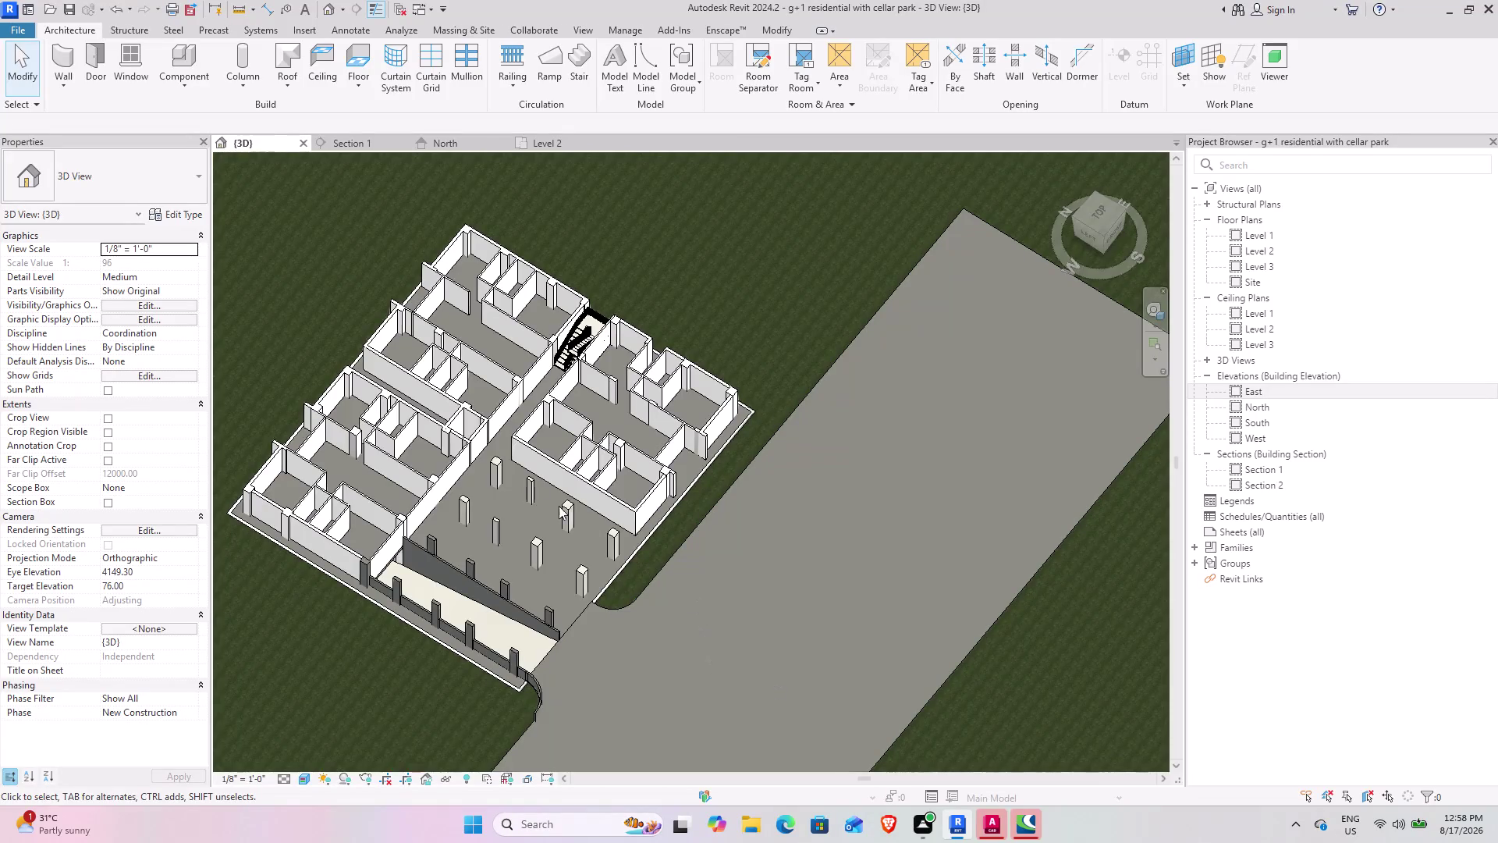
Recenter the building and zoom in and out across the ground-floor rooms and columns.
middle_drag(480, 487, 736, 519)
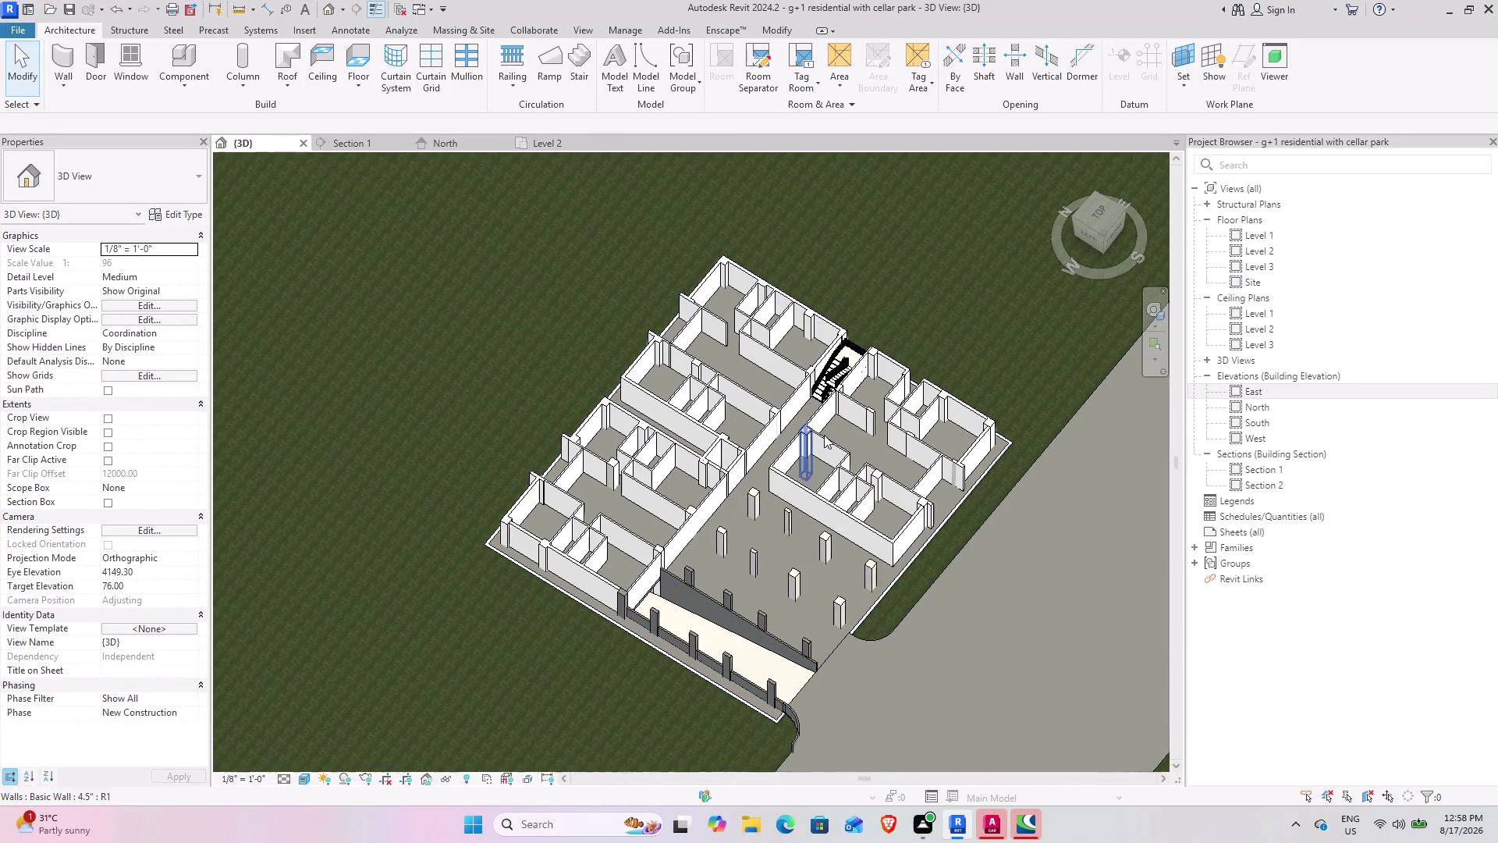
scroll(up, 3)
scroll(up, 3)
scroll(up, 3)
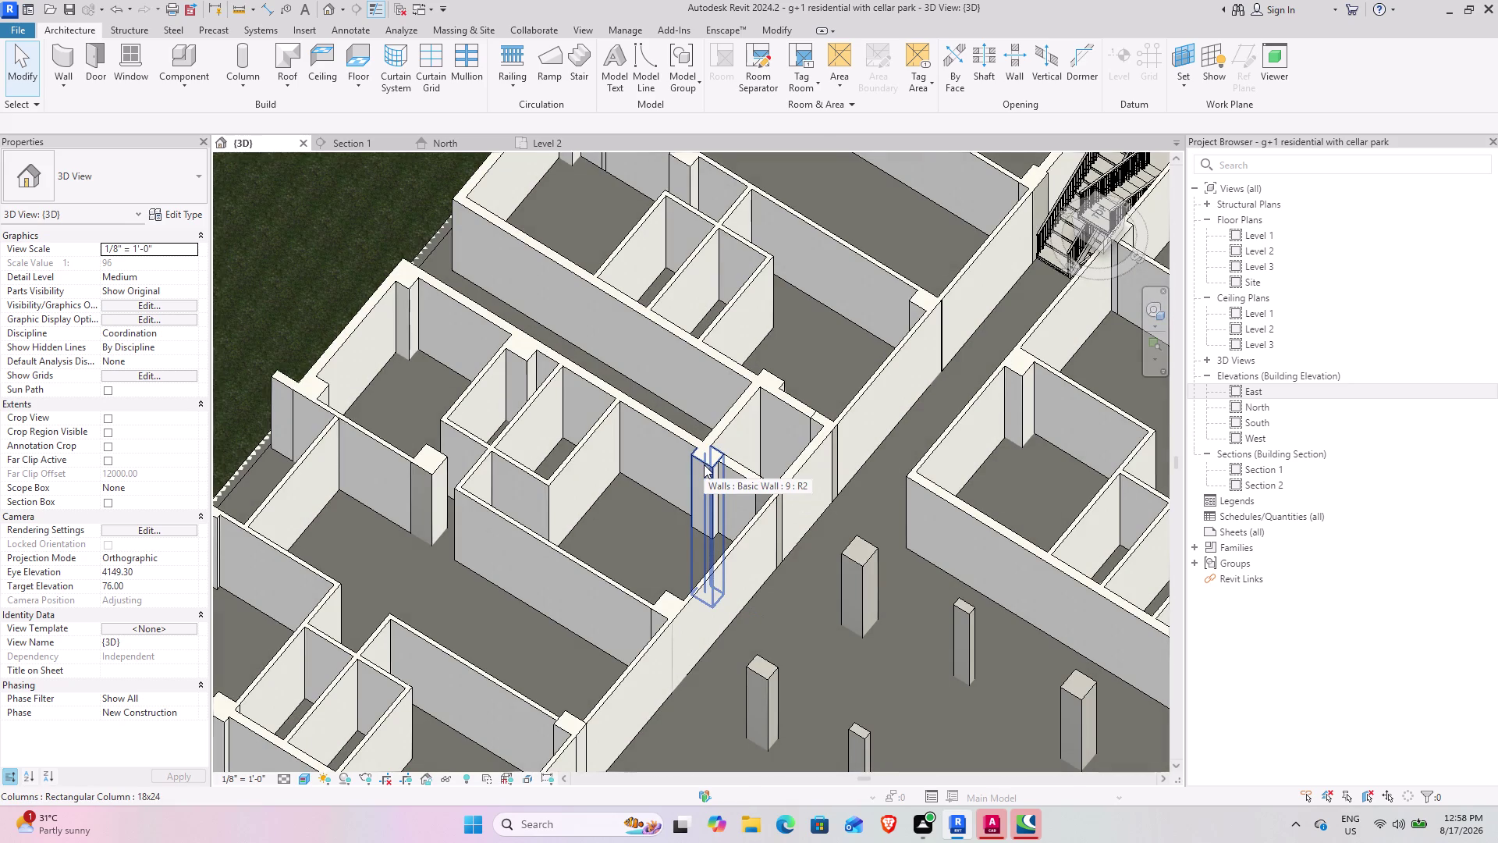
scroll(down, 3)
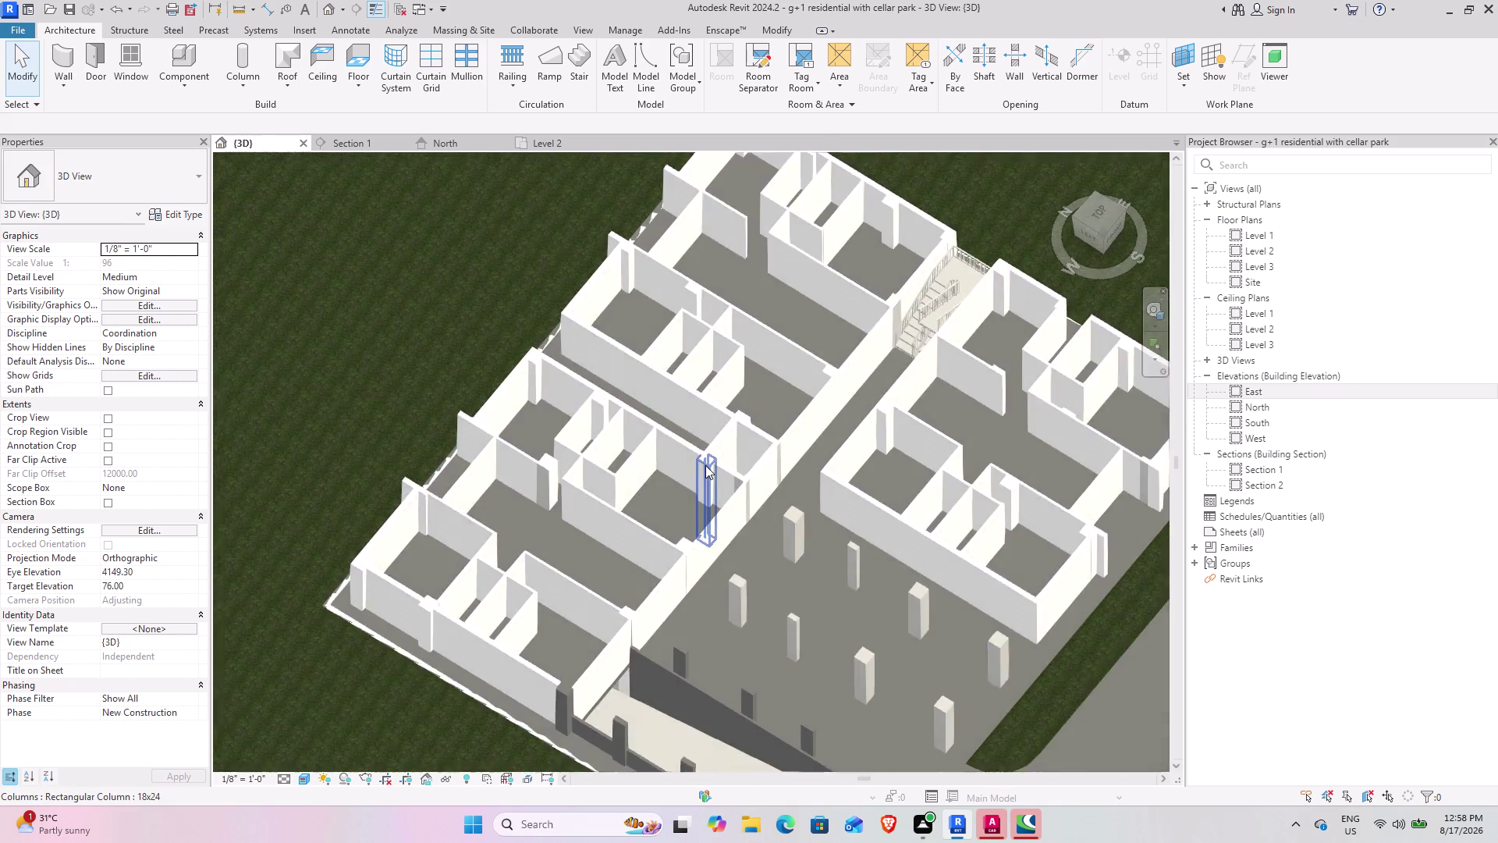
scroll(down, 3)
middle_drag(517, 433, 592, 452)
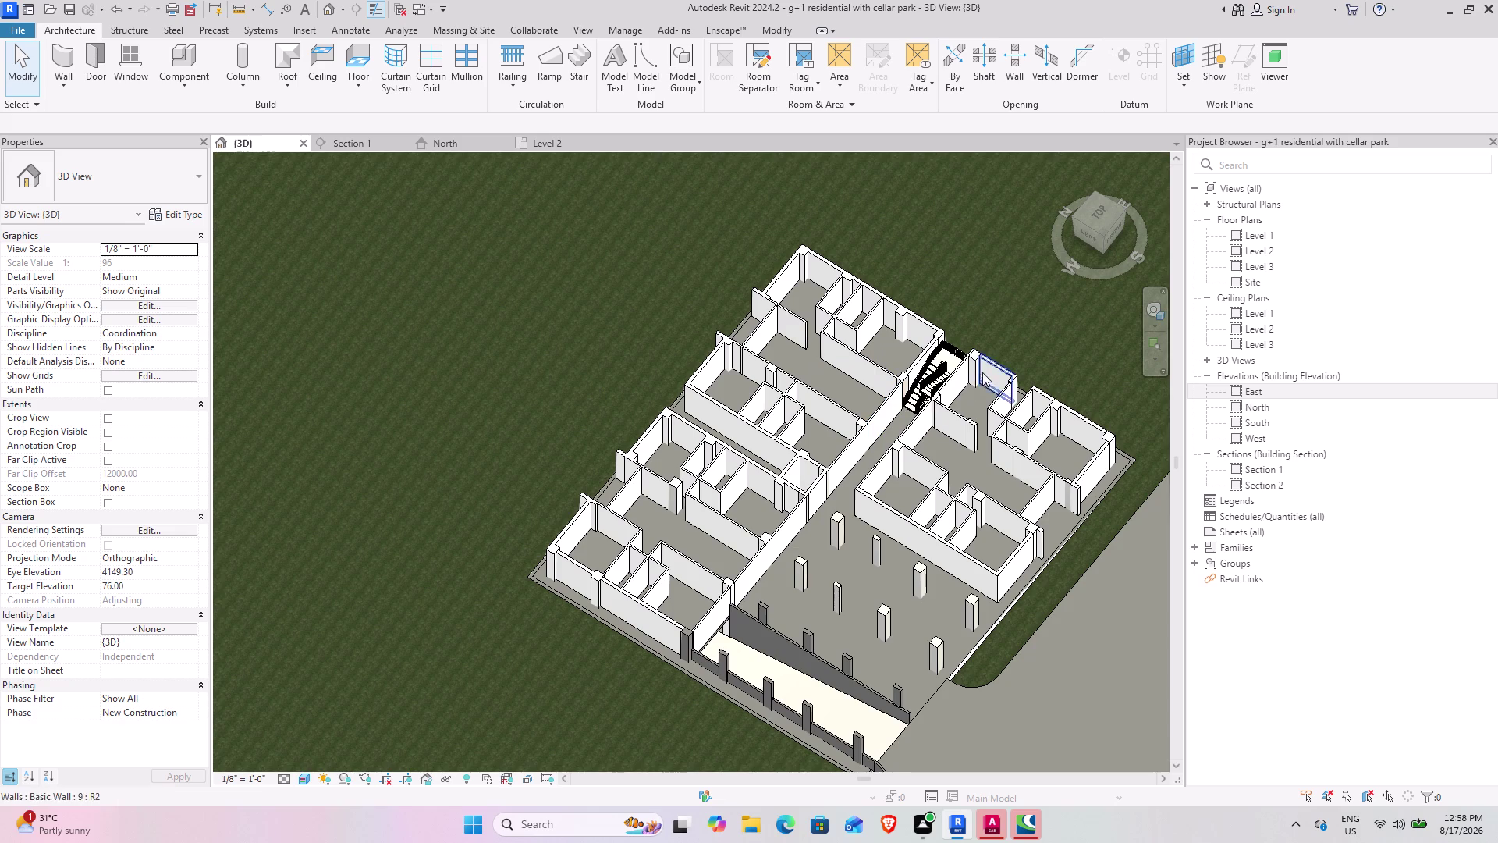
scroll(up, 3)
scroll(up, 3)
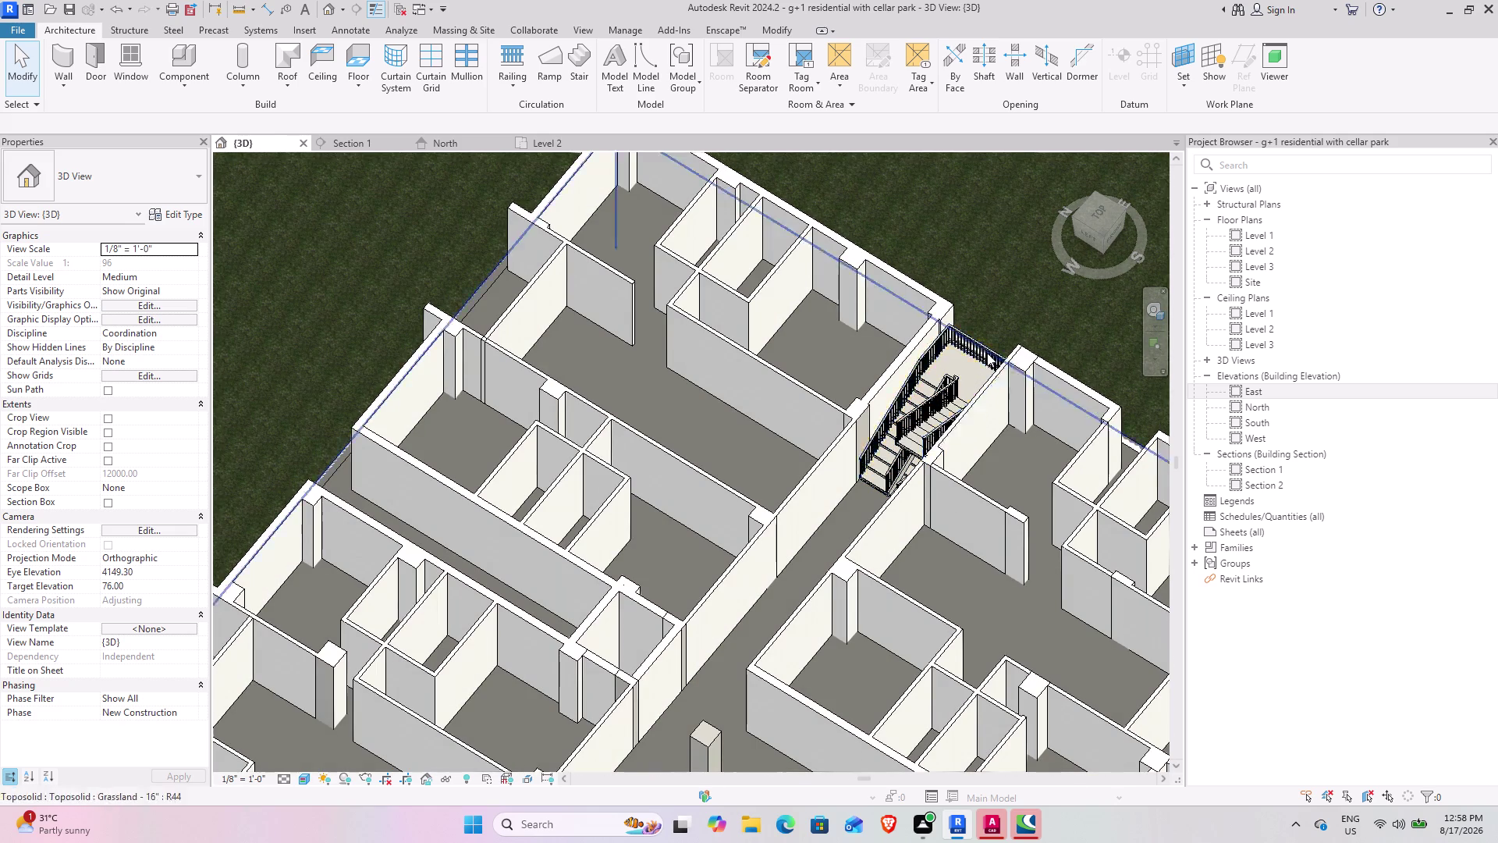
scroll(up, 3)
scroll(up, 3)
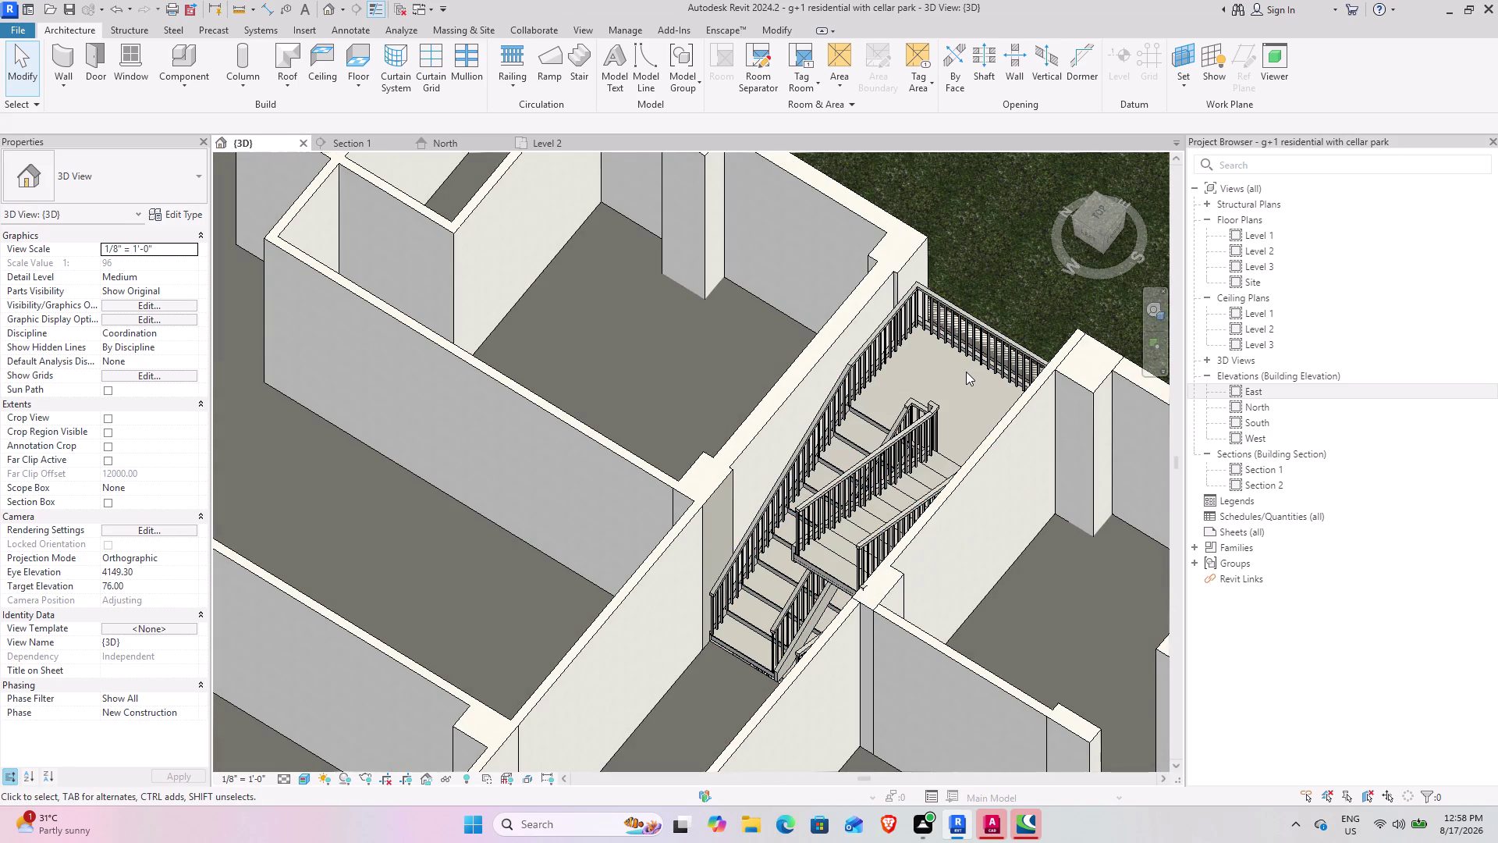
scroll(down, 3)
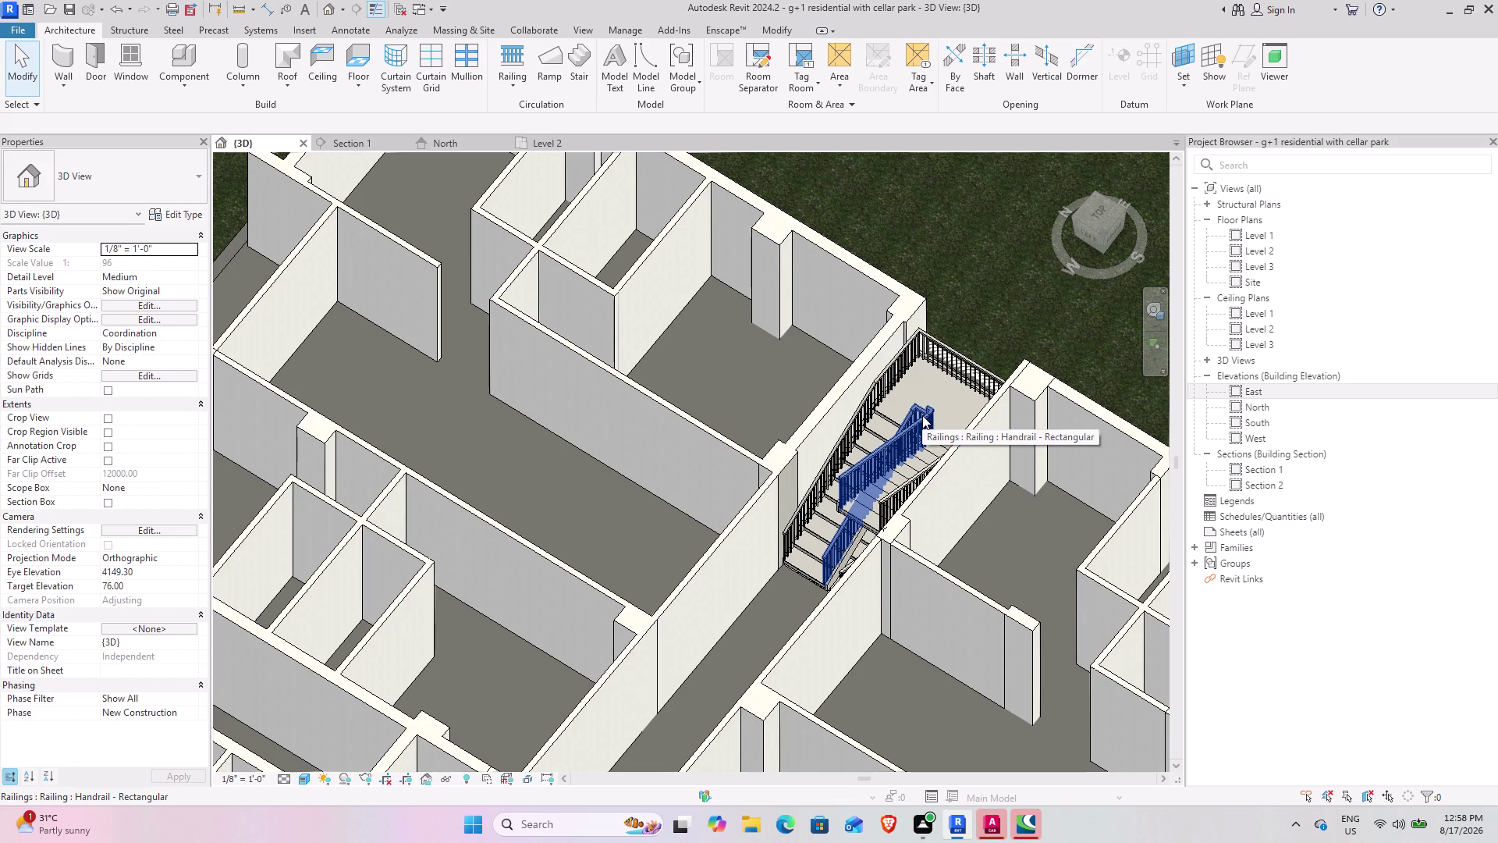
scroll(down, 3)
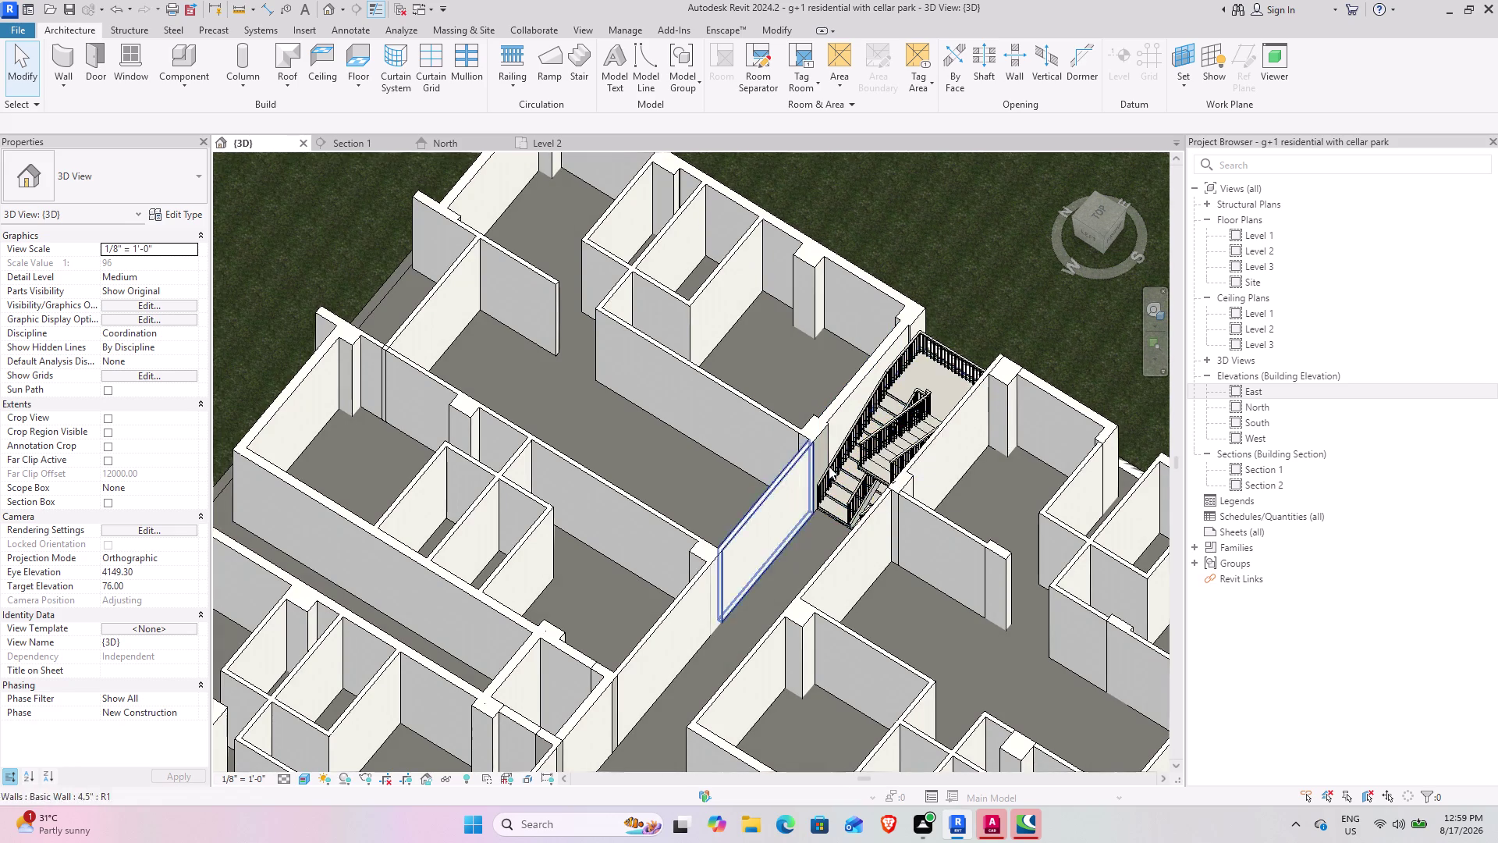
scroll(up, 3)
scroll(up, 3)
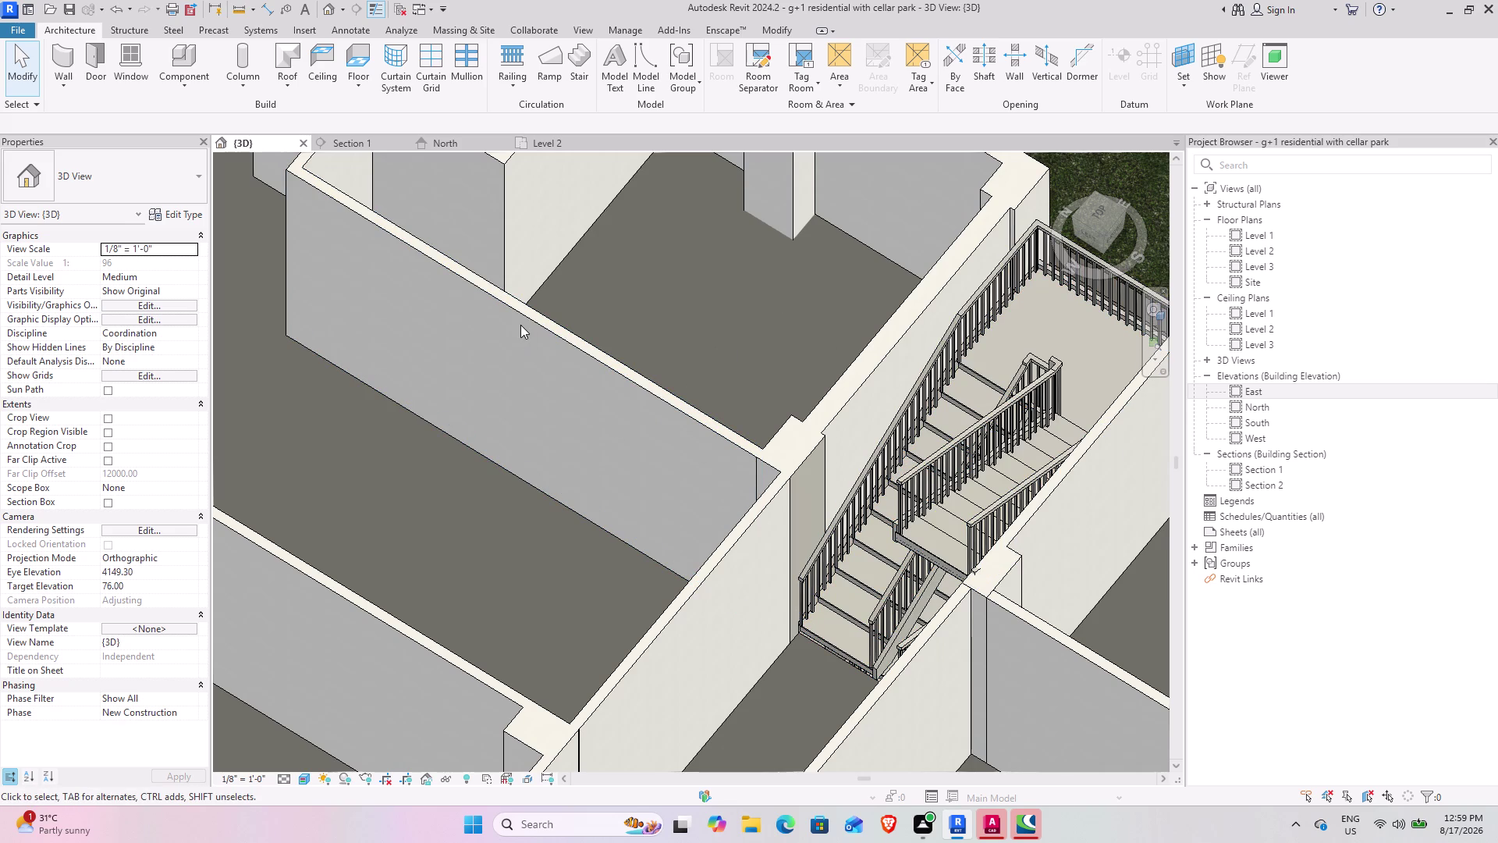
scroll(down, 3)
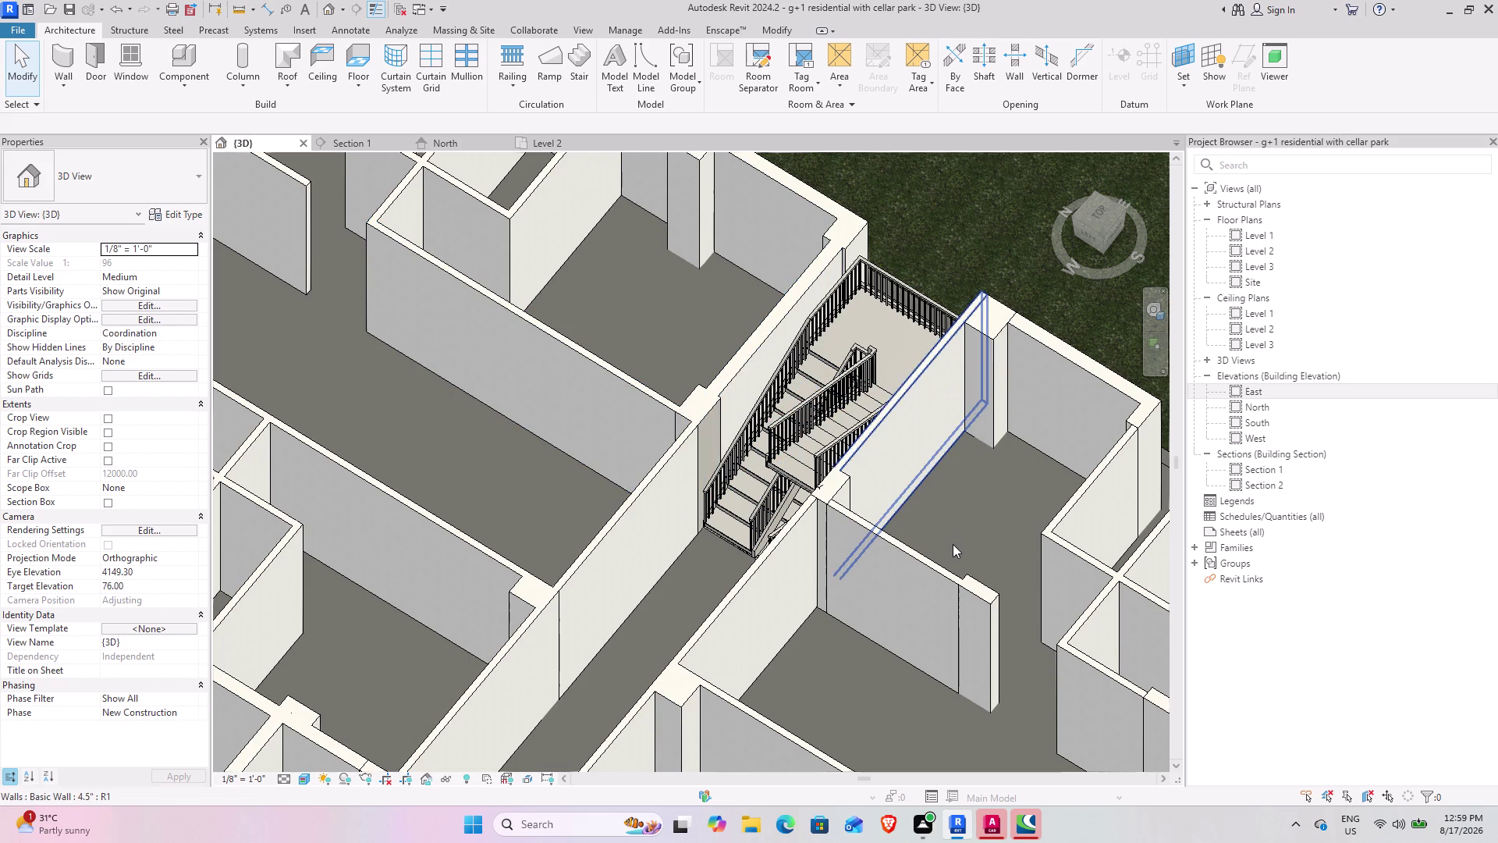
scroll(down, 3)
Center the view on the railed stair and zoom in on its handrails.
middle_drag(987, 529, 931, 455)
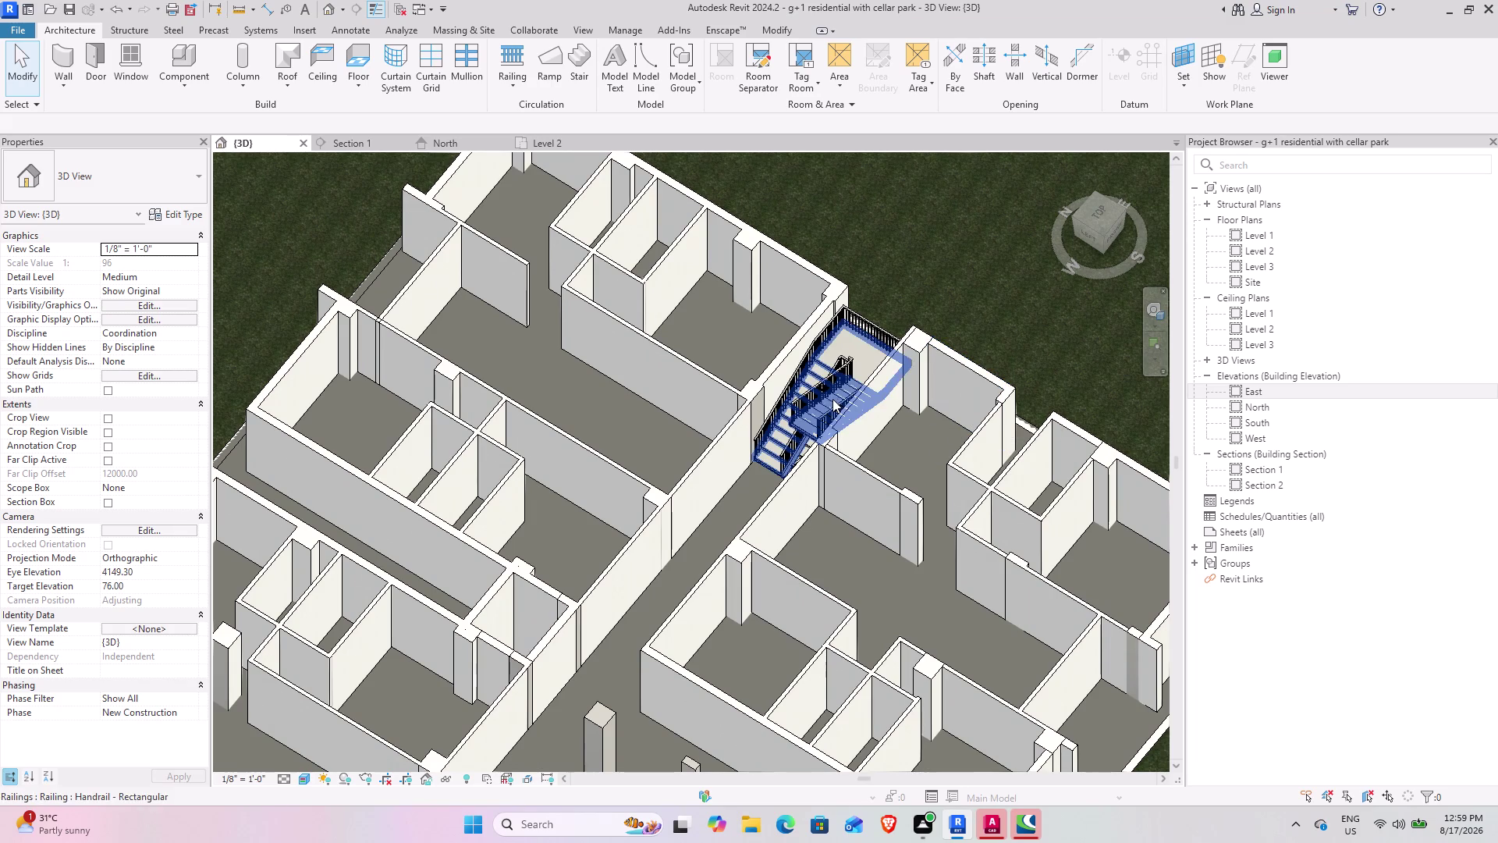
middle_drag(824, 433, 607, 552)
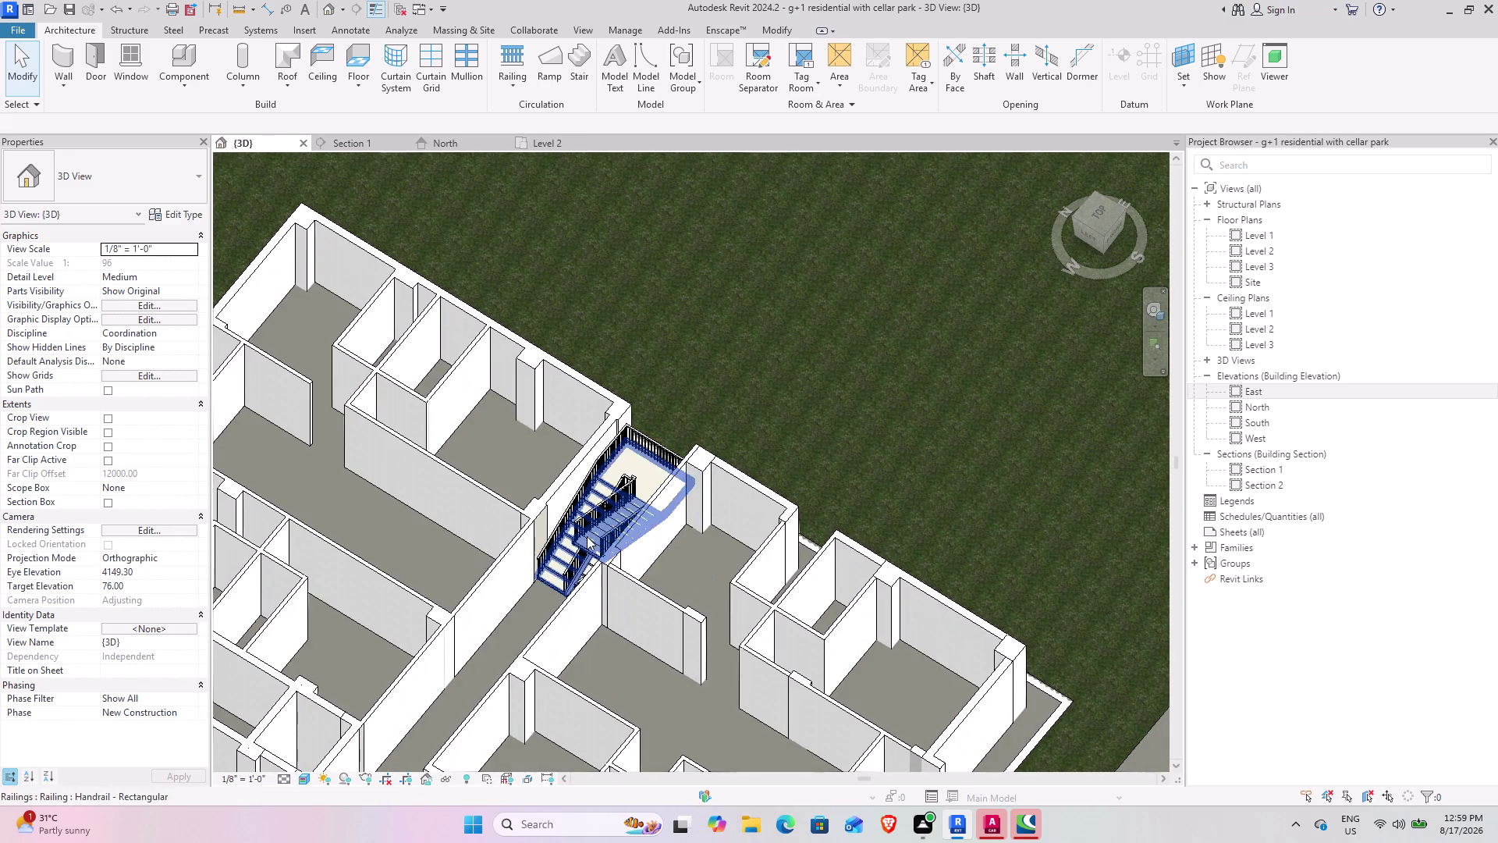
scroll(up, 3)
scroll(up, 3)
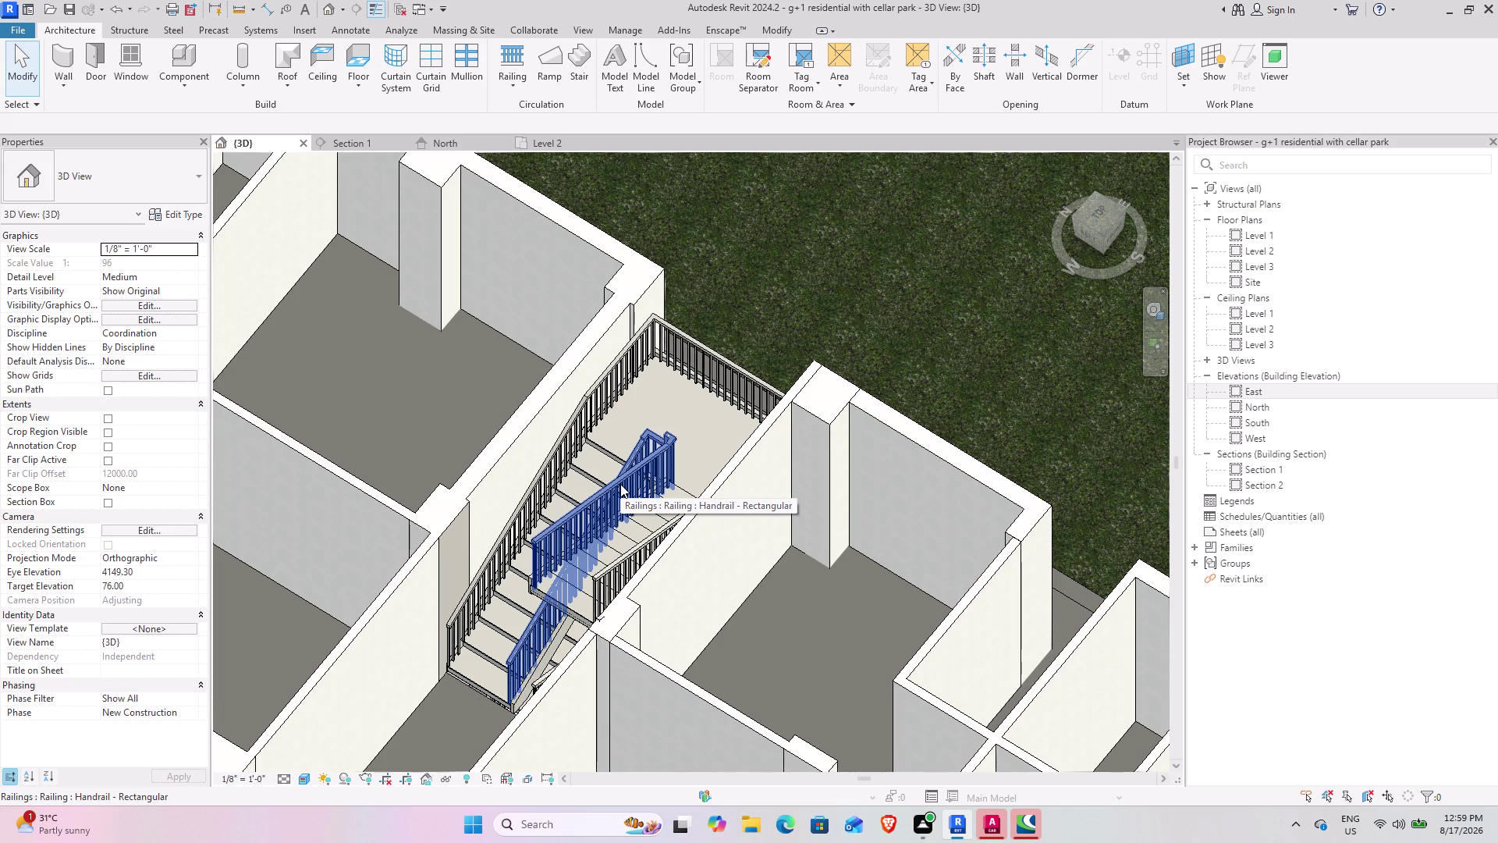
scroll(up, 3)
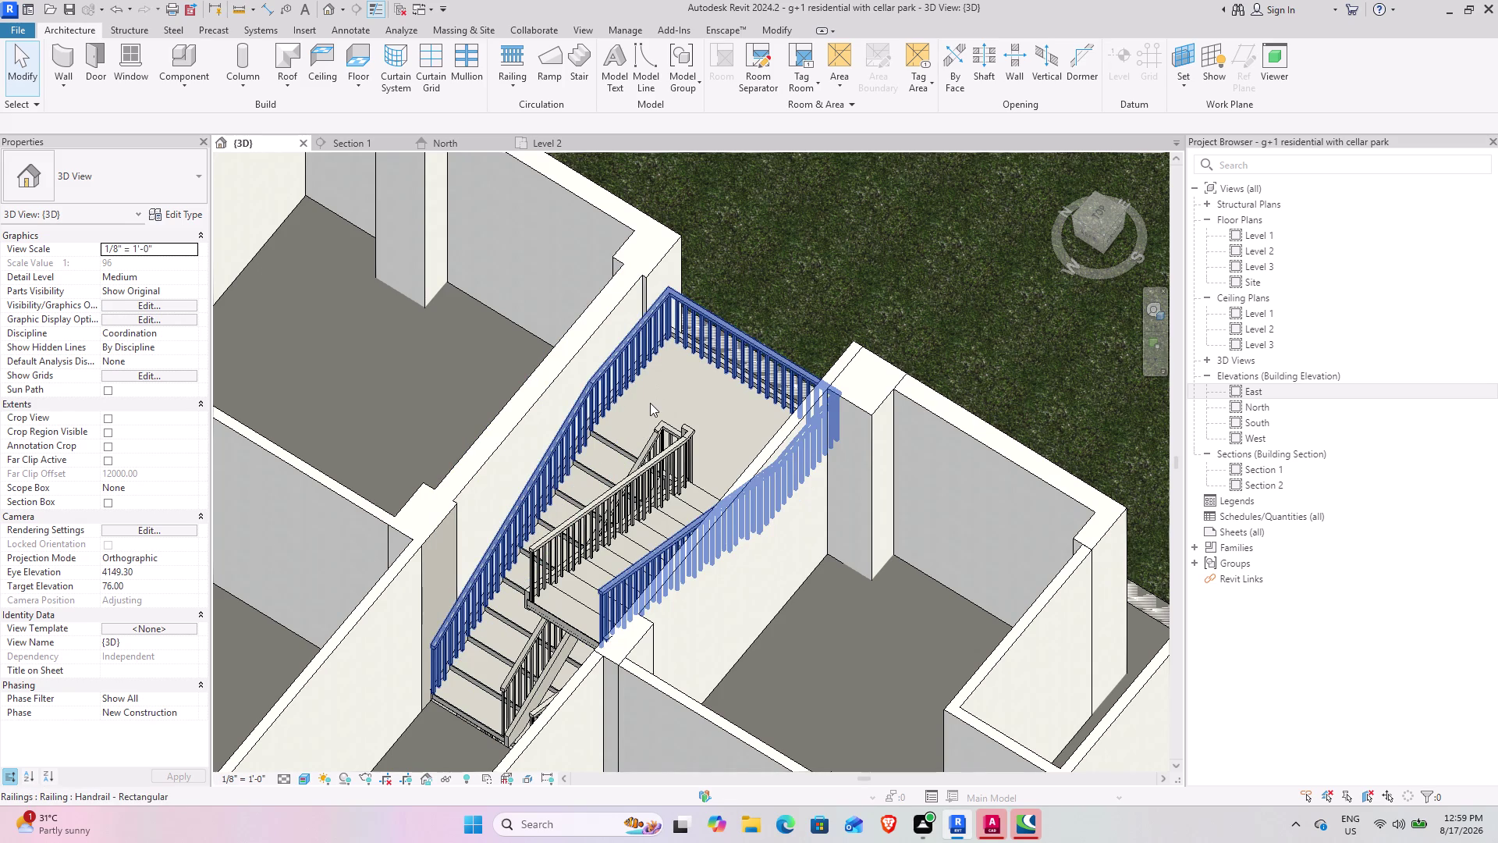
scroll(down, 3)
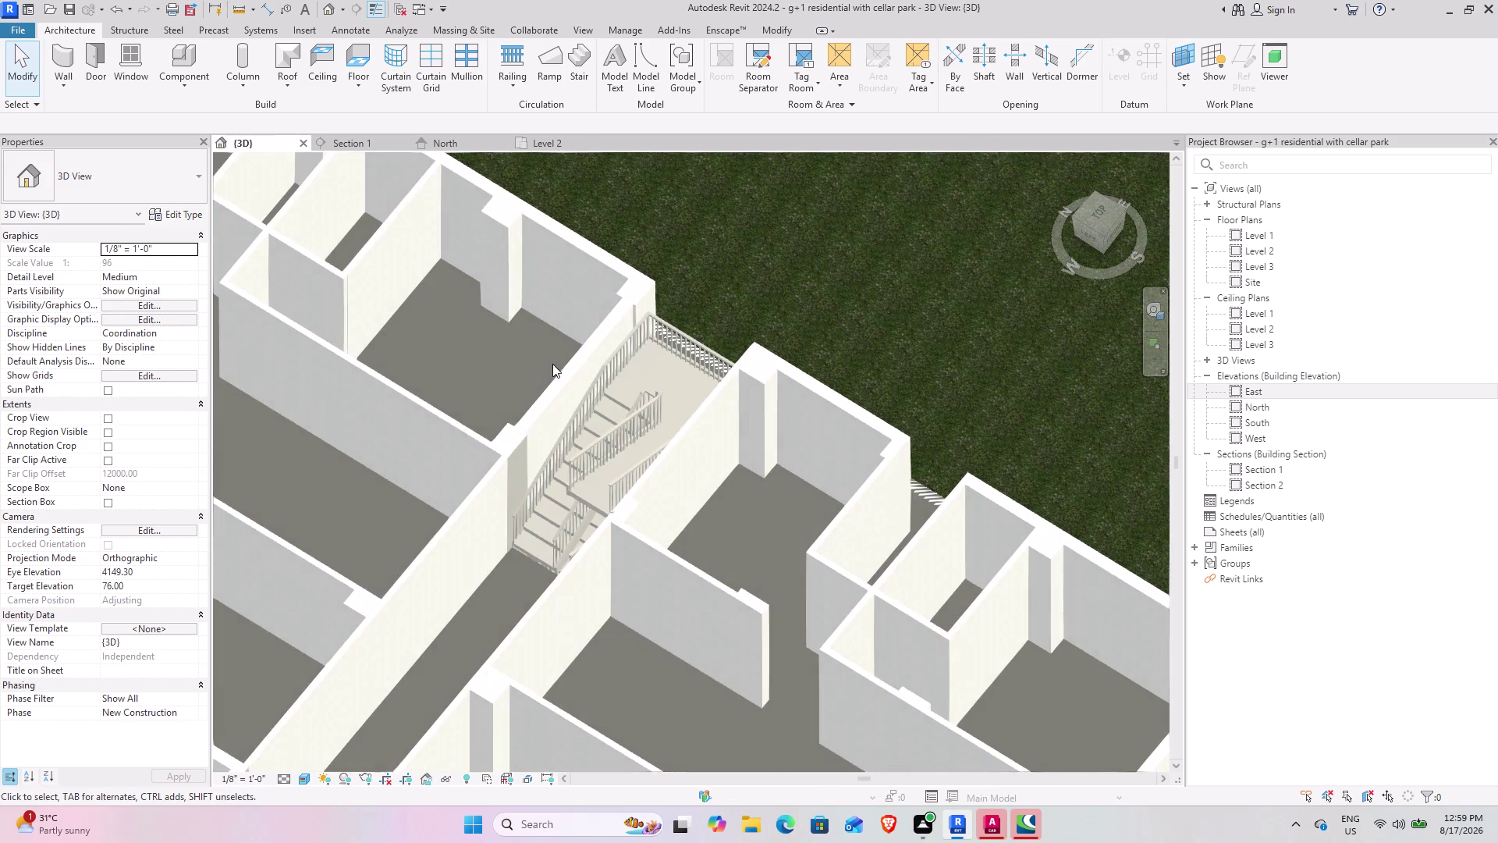
Pan away from the stair along the corridor past the ground-floor rooms and columns.
middle_drag(540, 366, 845, 331)
scroll(down, 3)
middle_drag(584, 459, 633, 392)
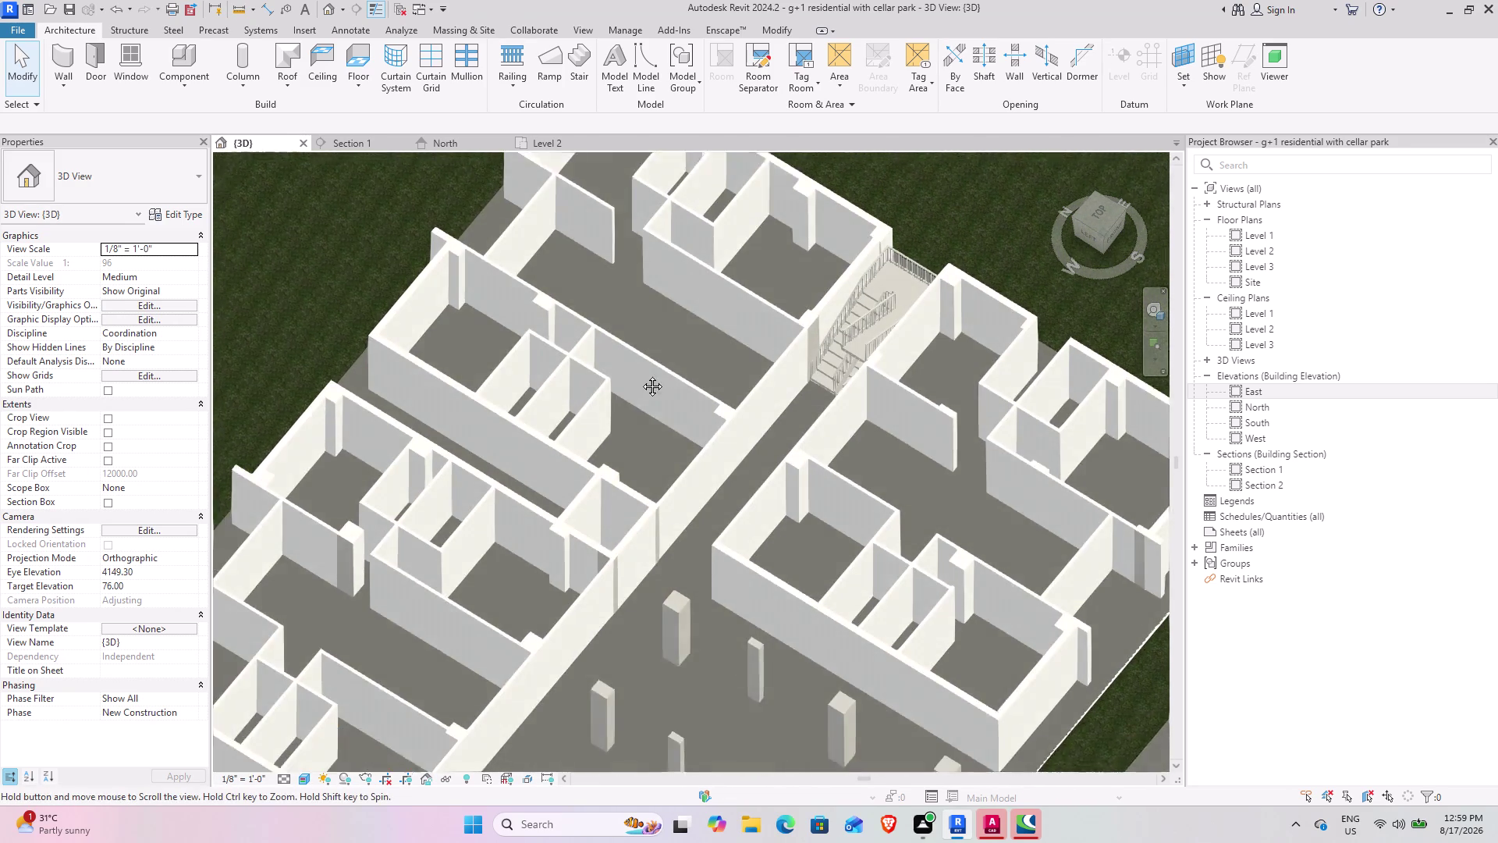
middle_drag(634, 391, 533, 356)
Orbit the building to view its back, front-left and side, bringing the stair to centre.
drag(1084, 234, 924, 210)
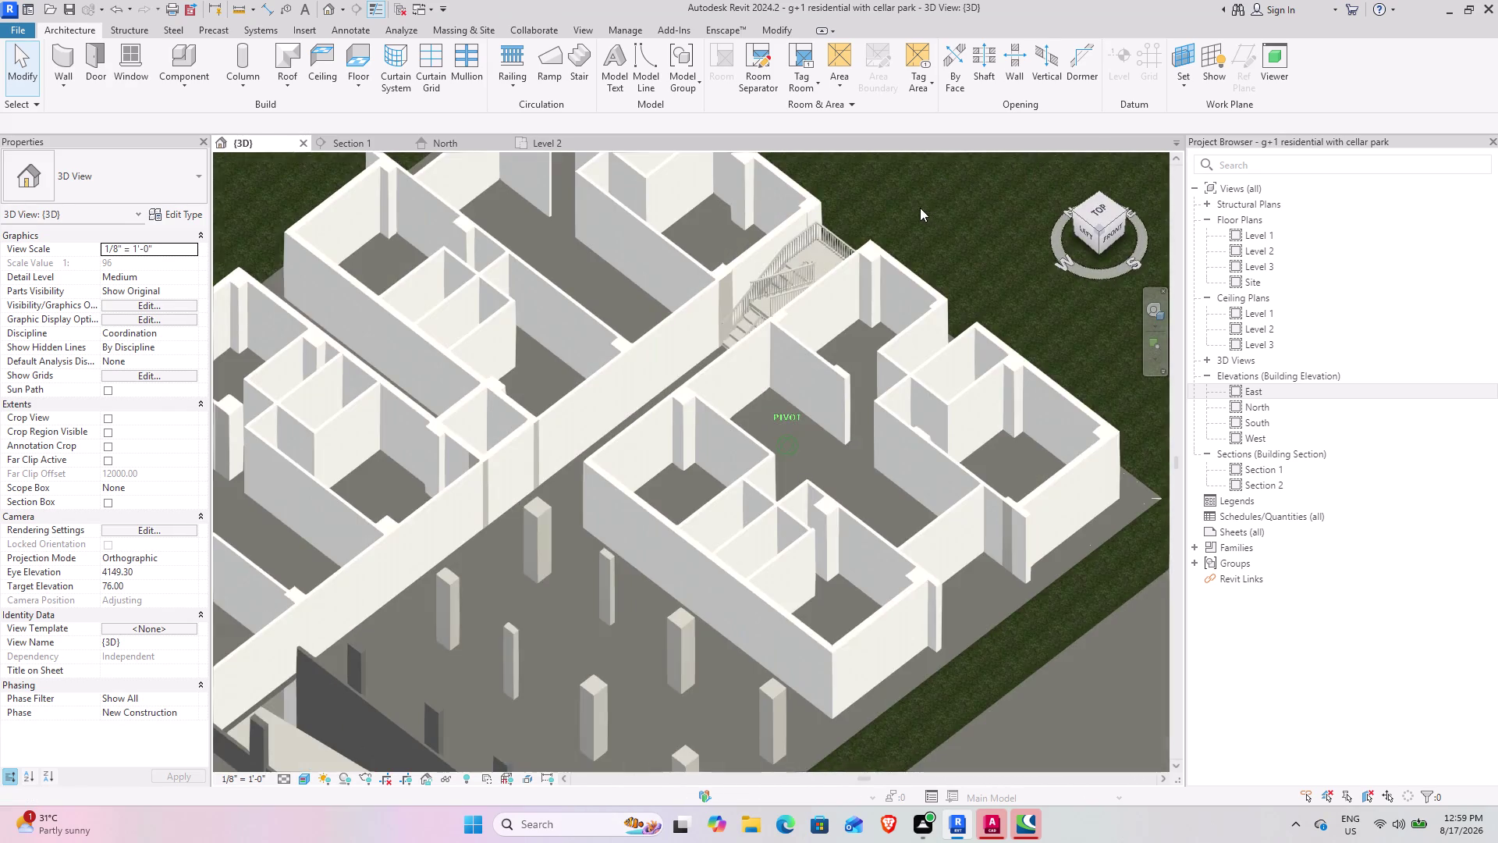
drag(924, 210, 996, 764)
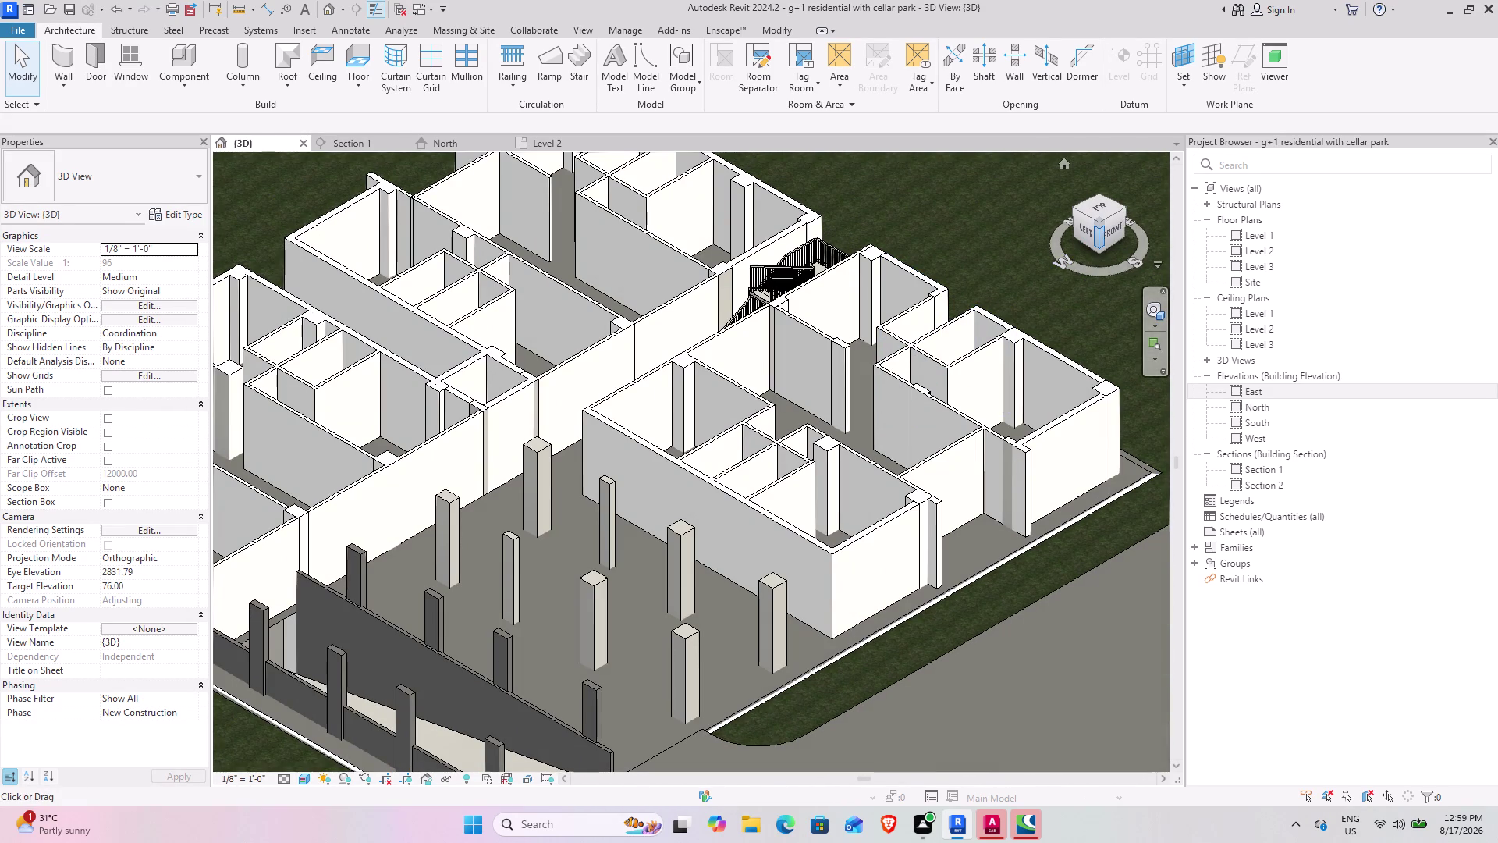
drag(1097, 229, 1048, 239)
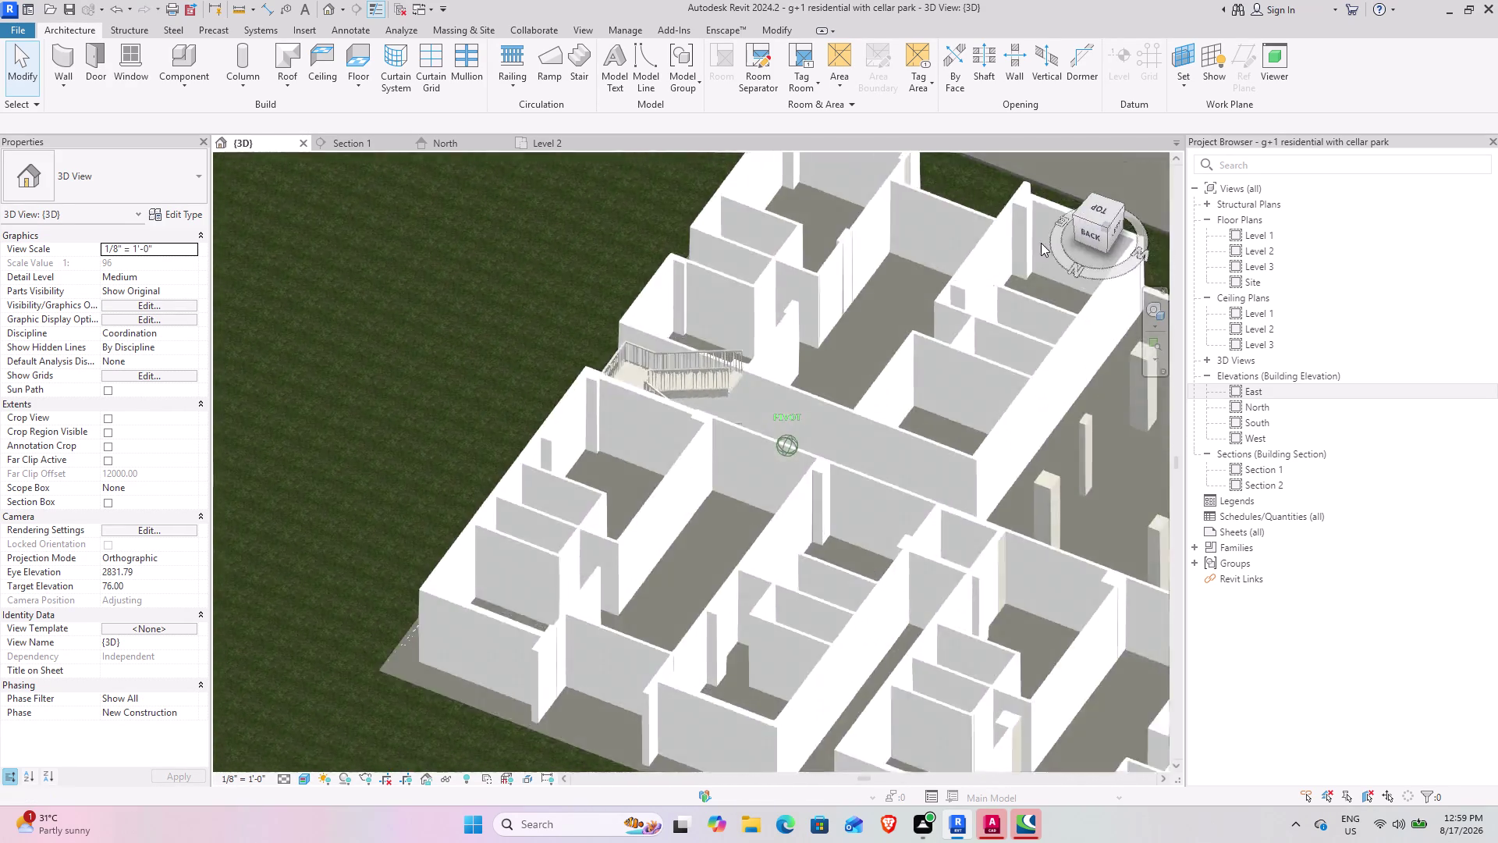
drag(1048, 238, 641, 179)
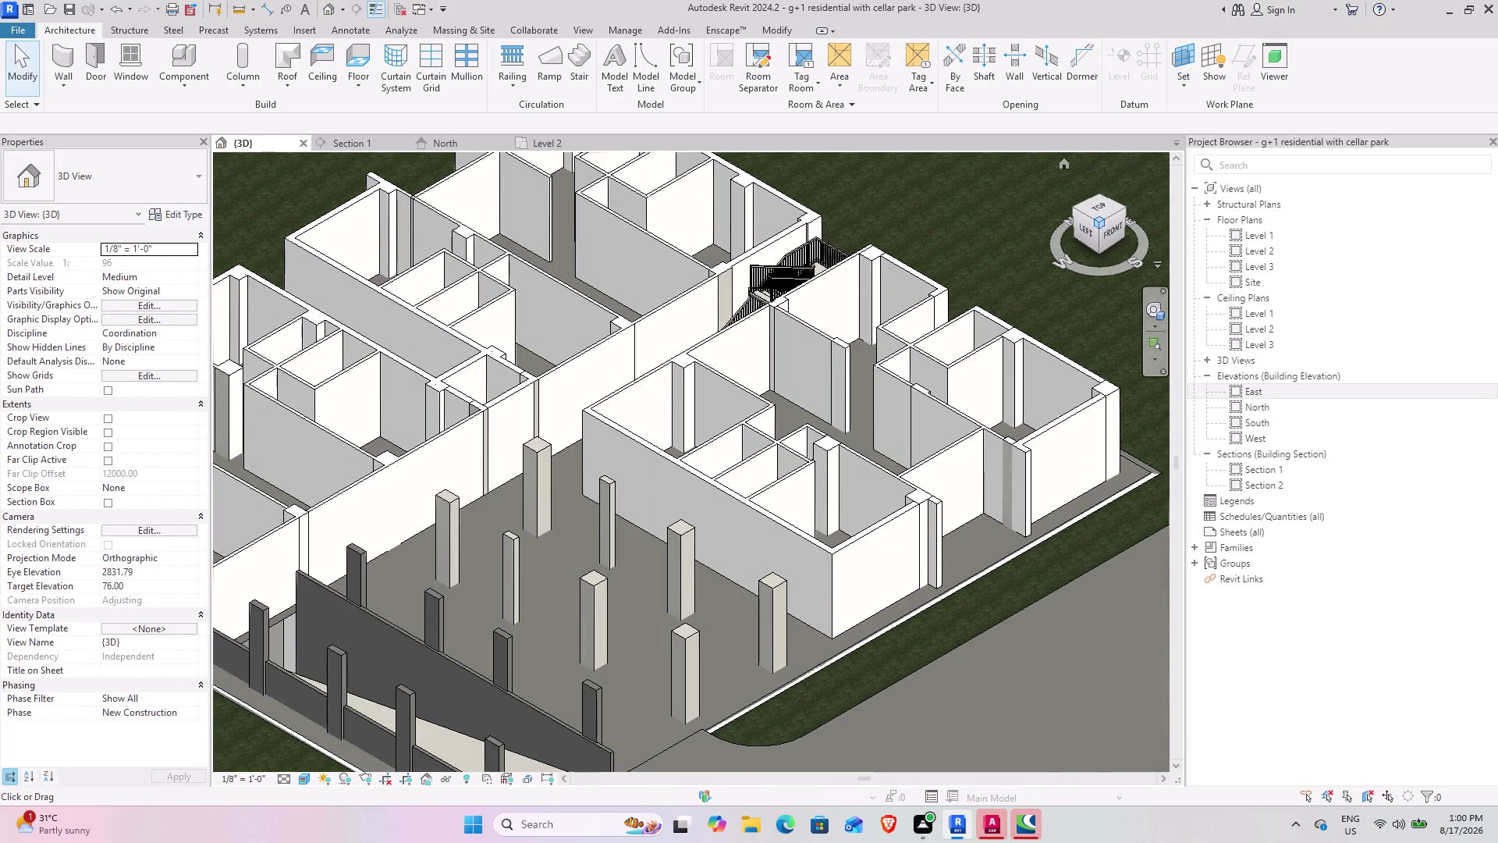
drag(1100, 239, 1126, 185)
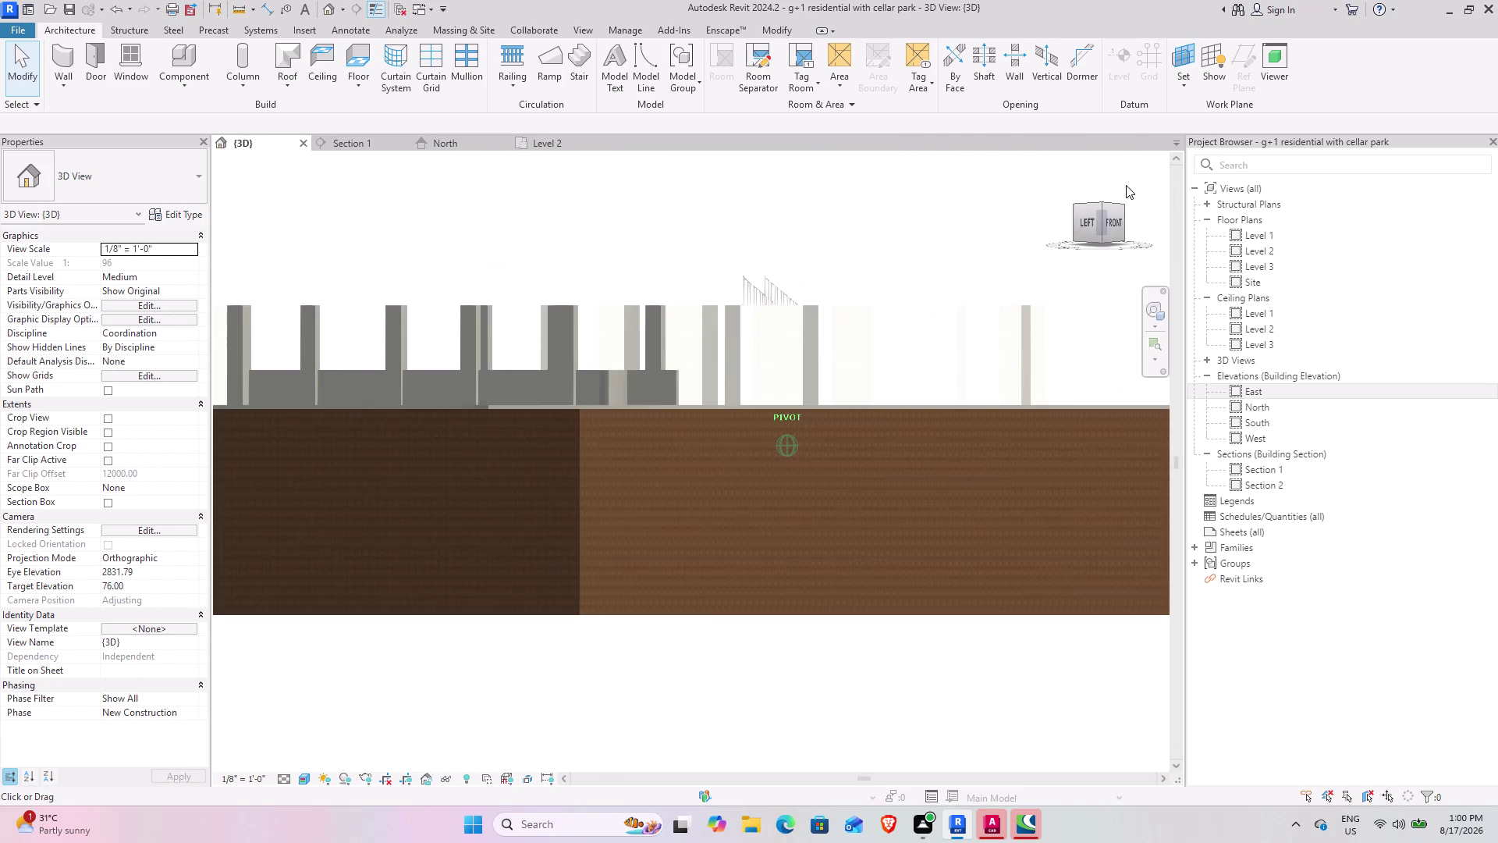
drag(1126, 185, 1155, 250)
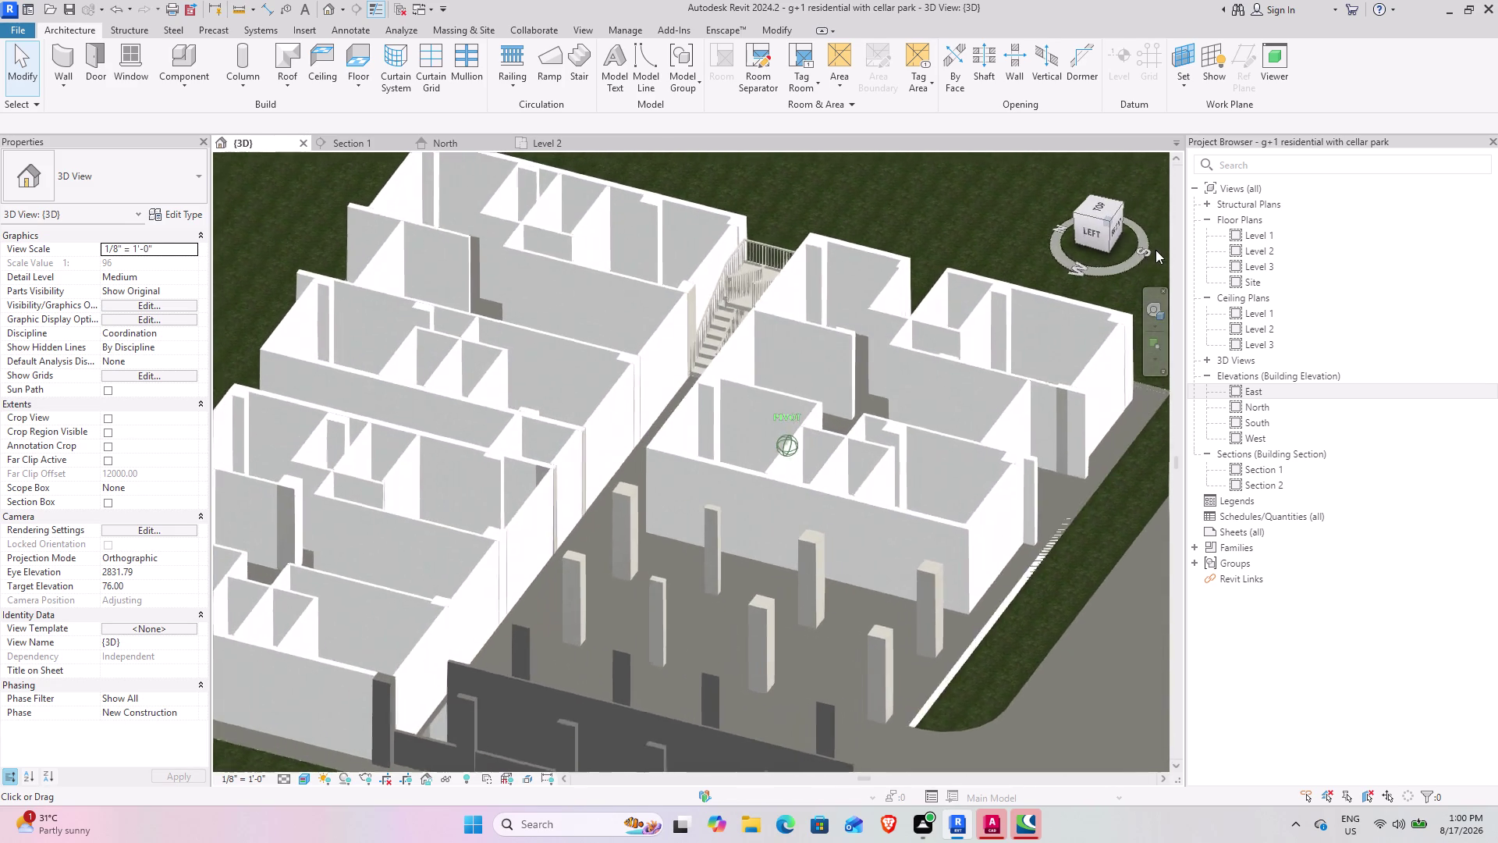
drag(1155, 251, 1164, 242)
Zoom in and orbit around the stair to see both flights, the landing and railings.
scroll(up, 3)
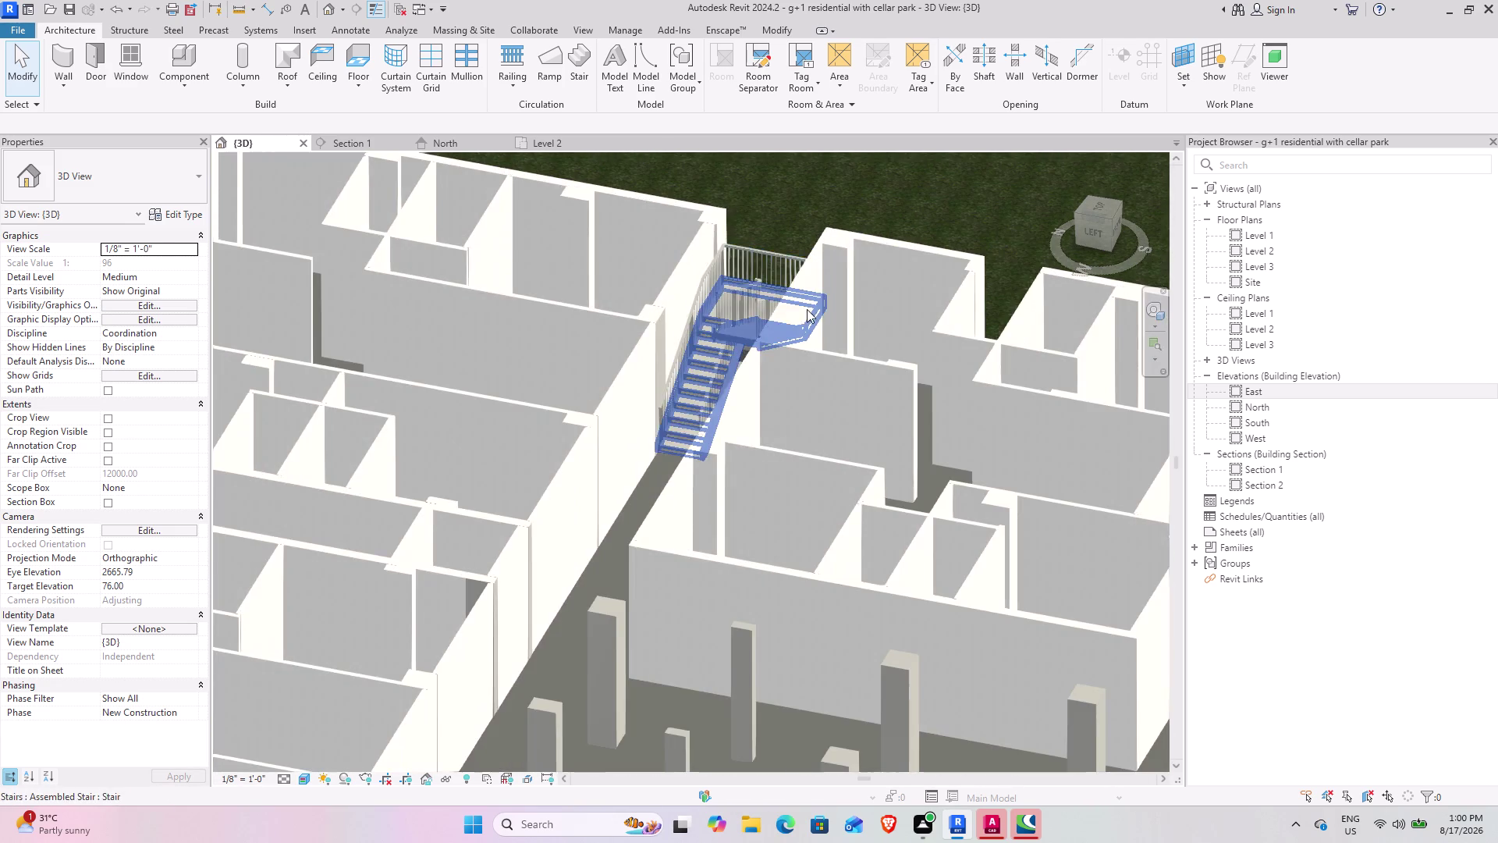
scroll(up, 3)
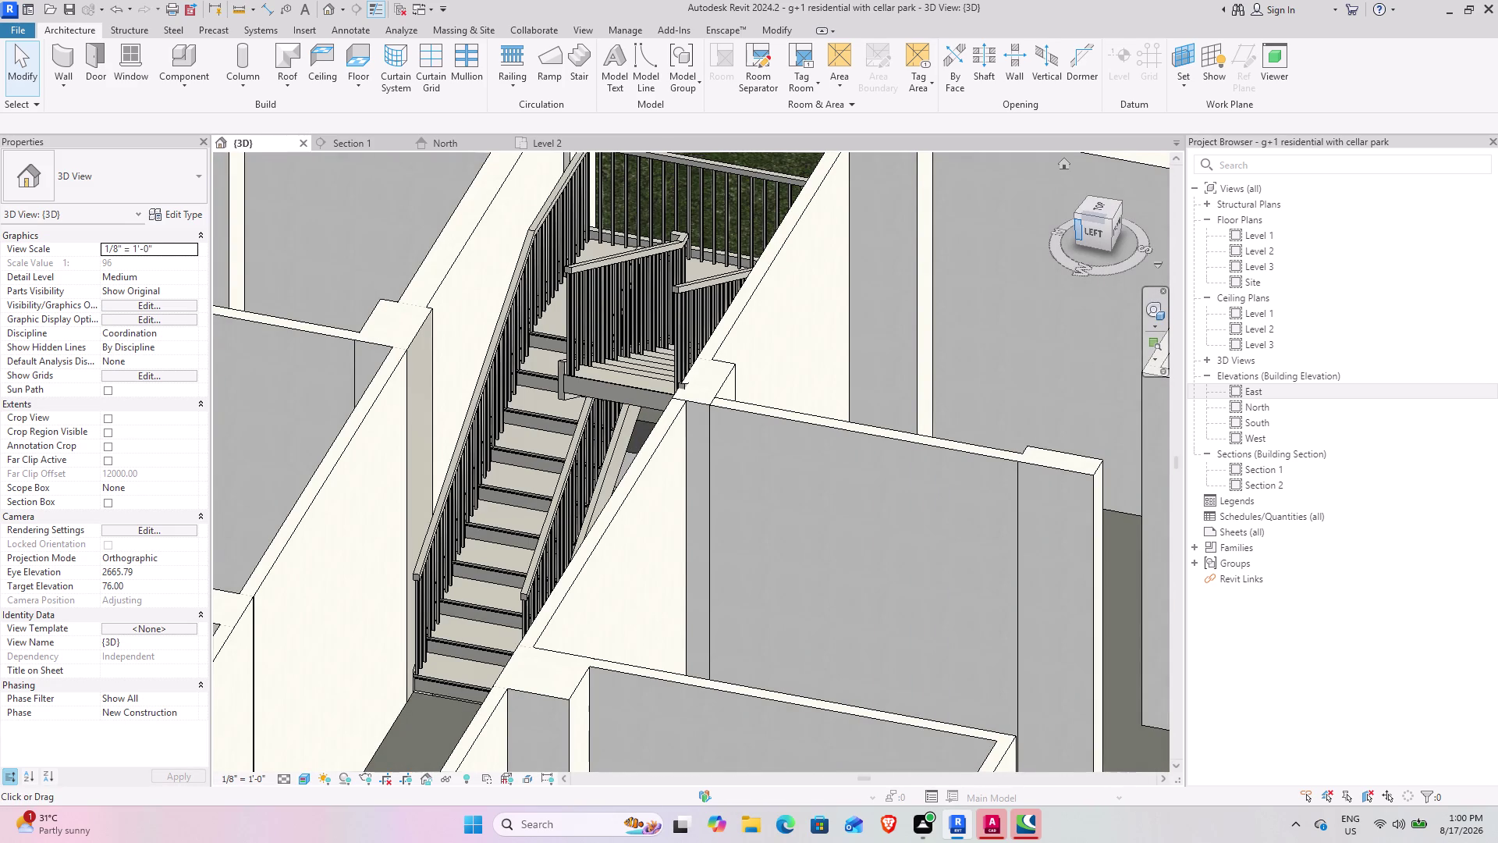
drag(1076, 233, 1072, 228)
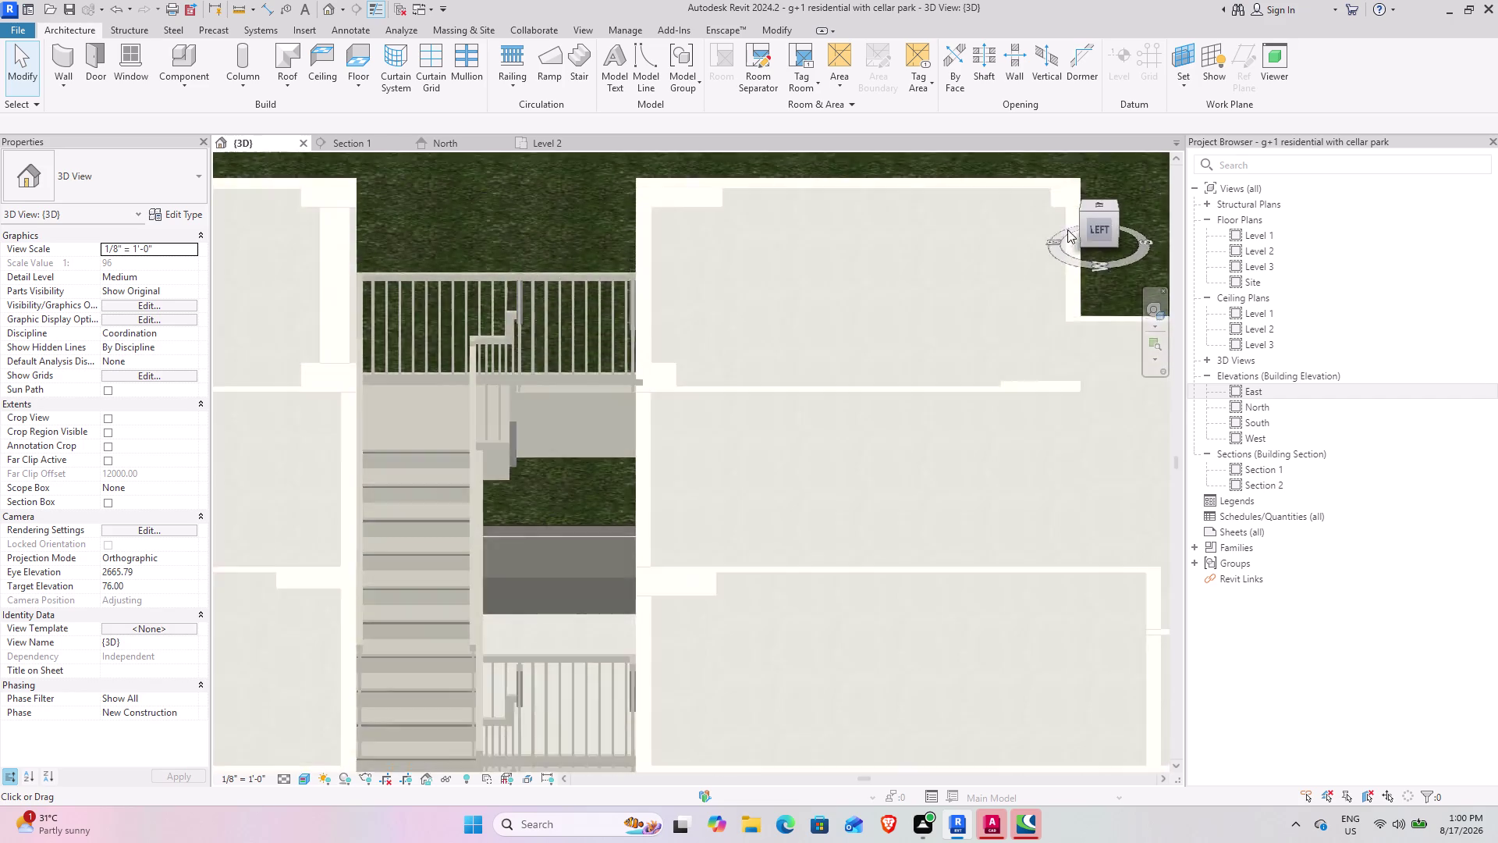
drag(1072, 228, 904, 297)
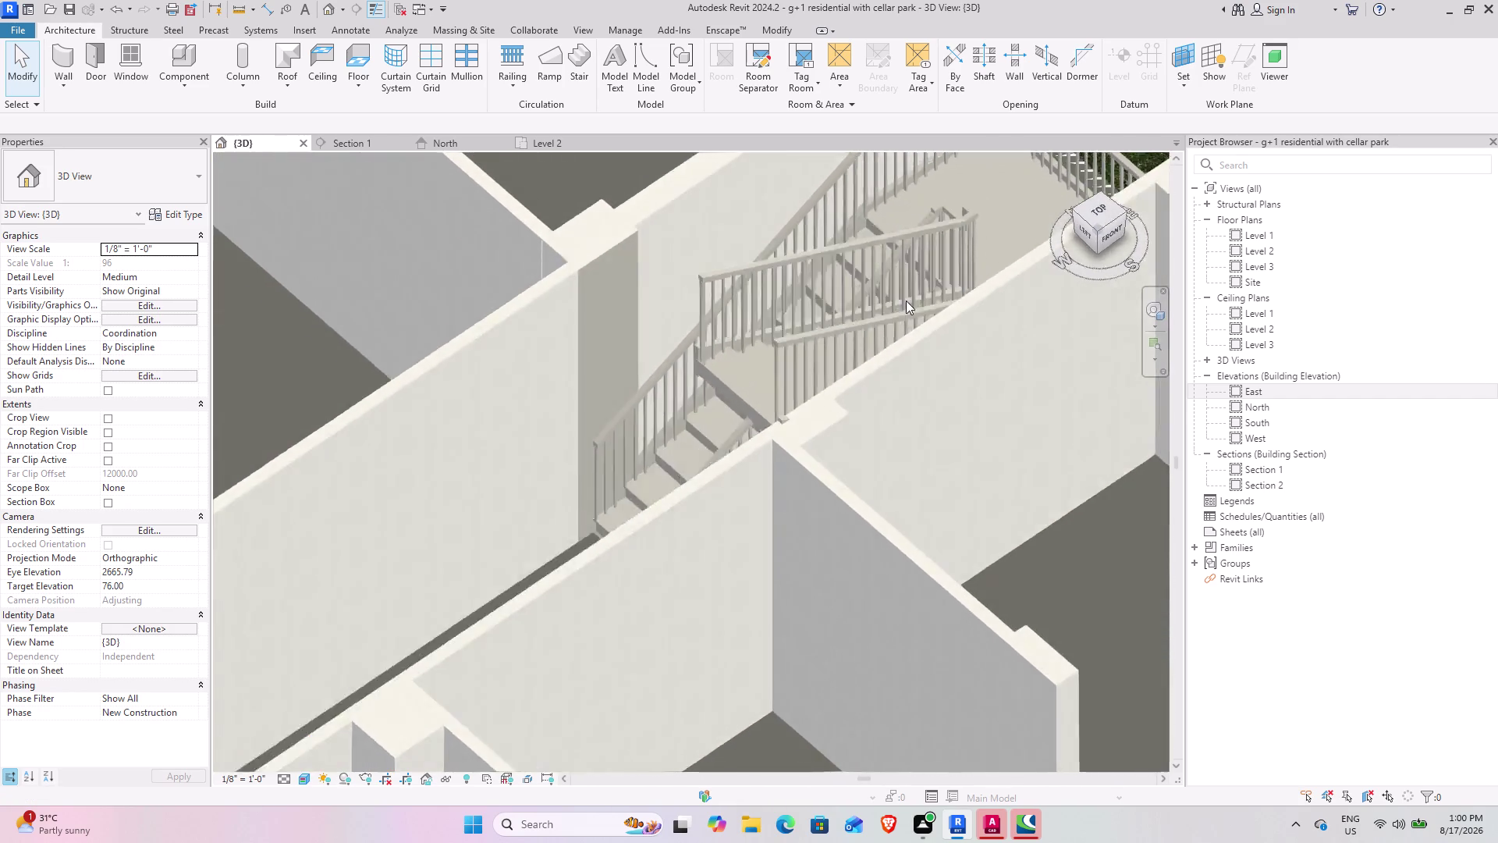
drag(904, 298, 1000, 281)
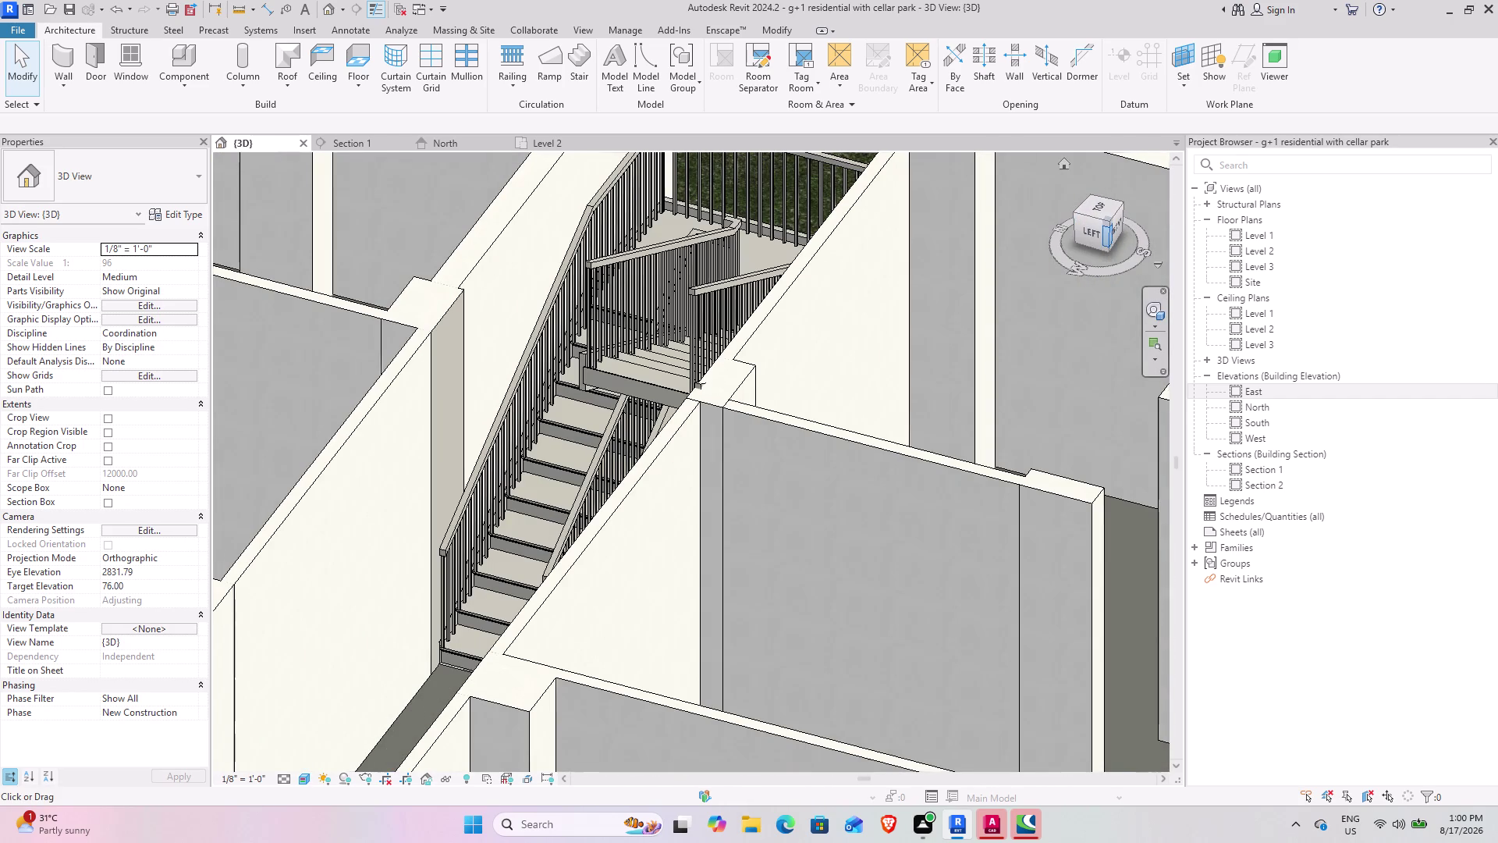
drag(1110, 233, 993, 214)
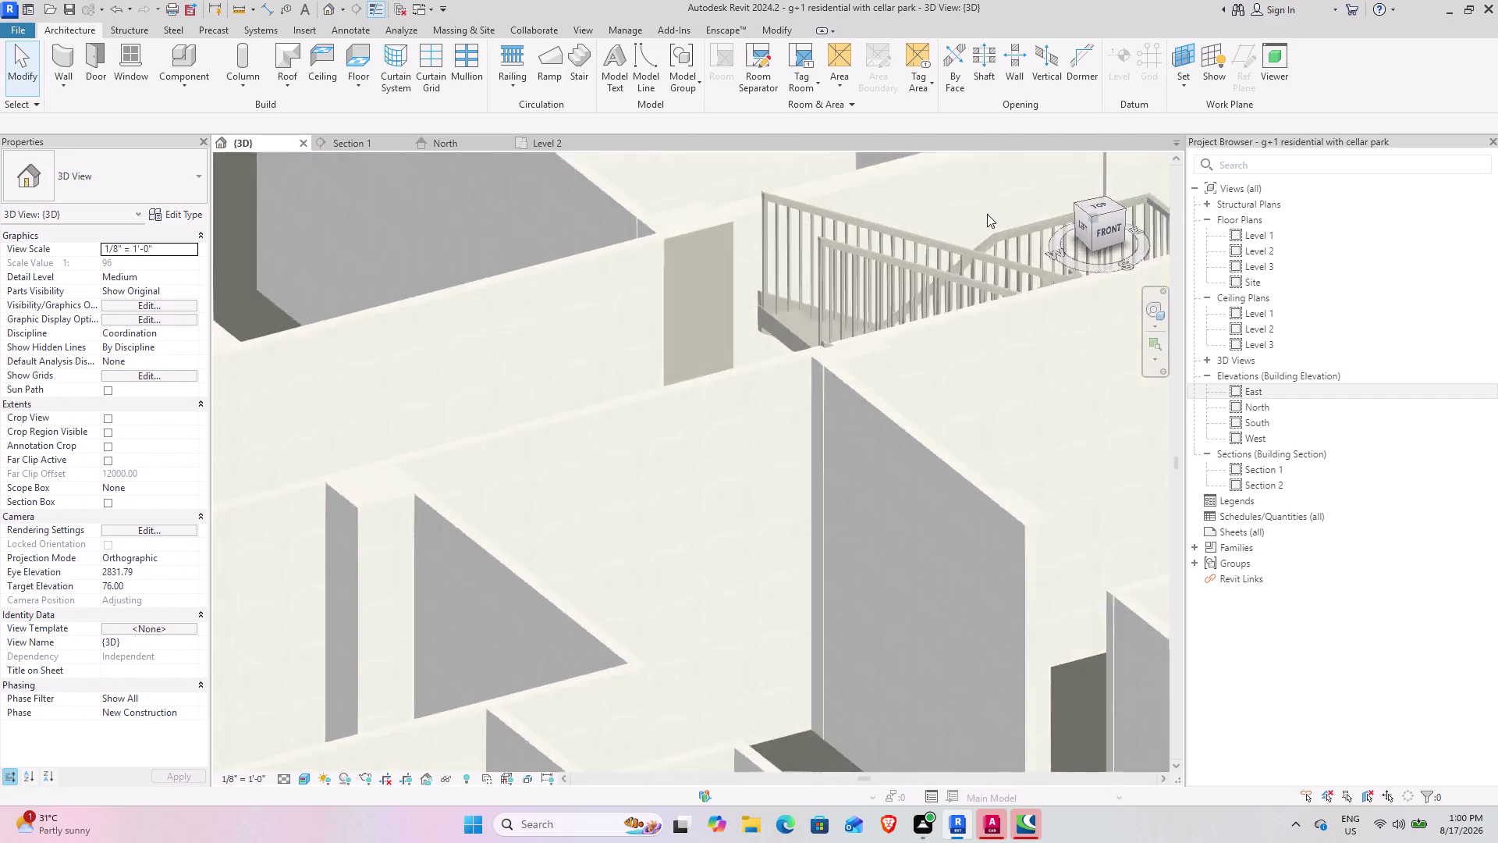
drag(993, 214, 1143, 200)
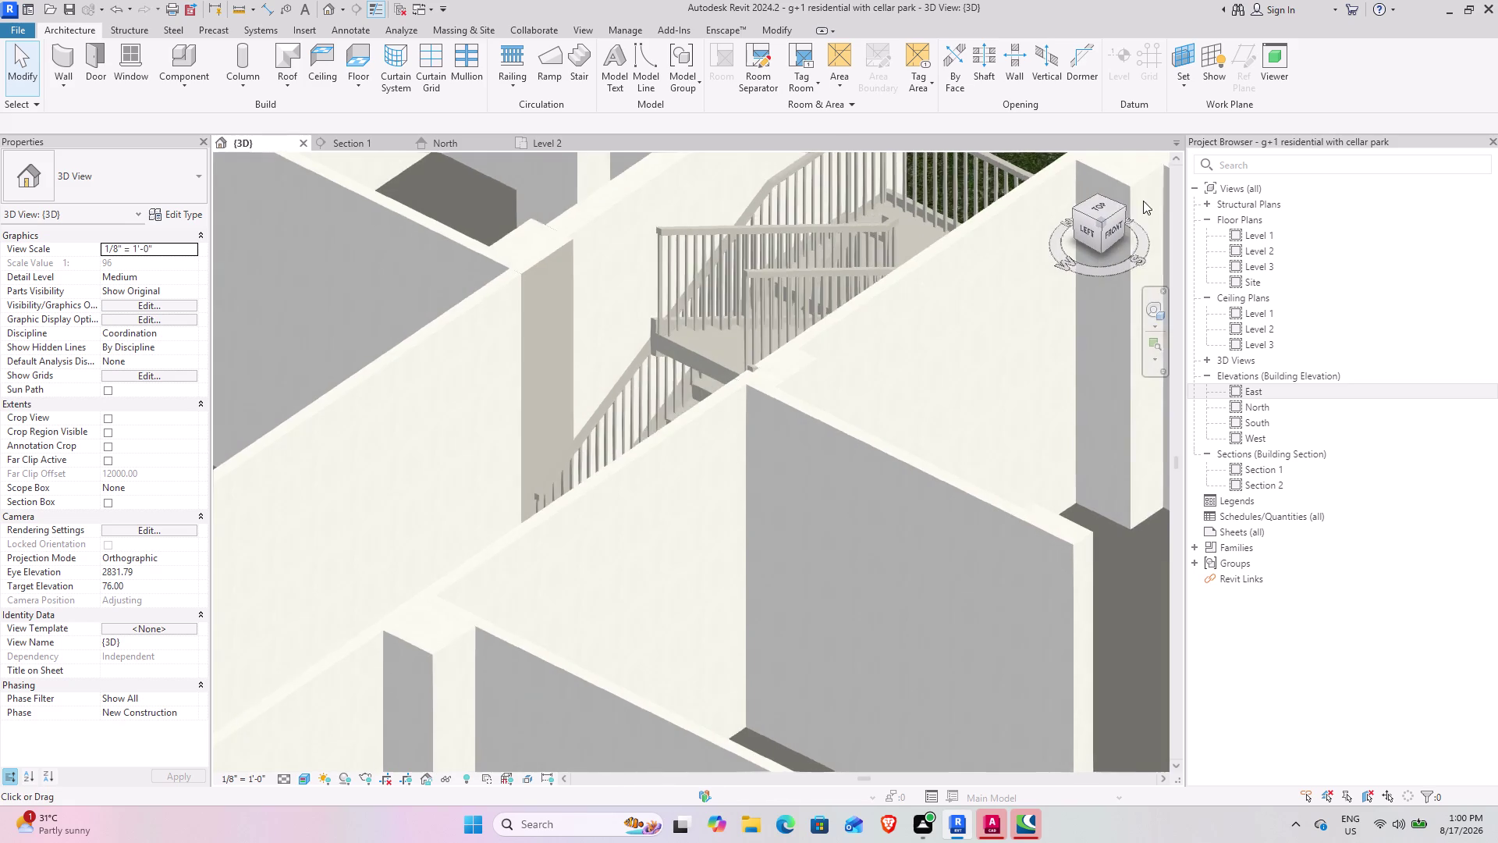
drag(1143, 201, 1107, 195)
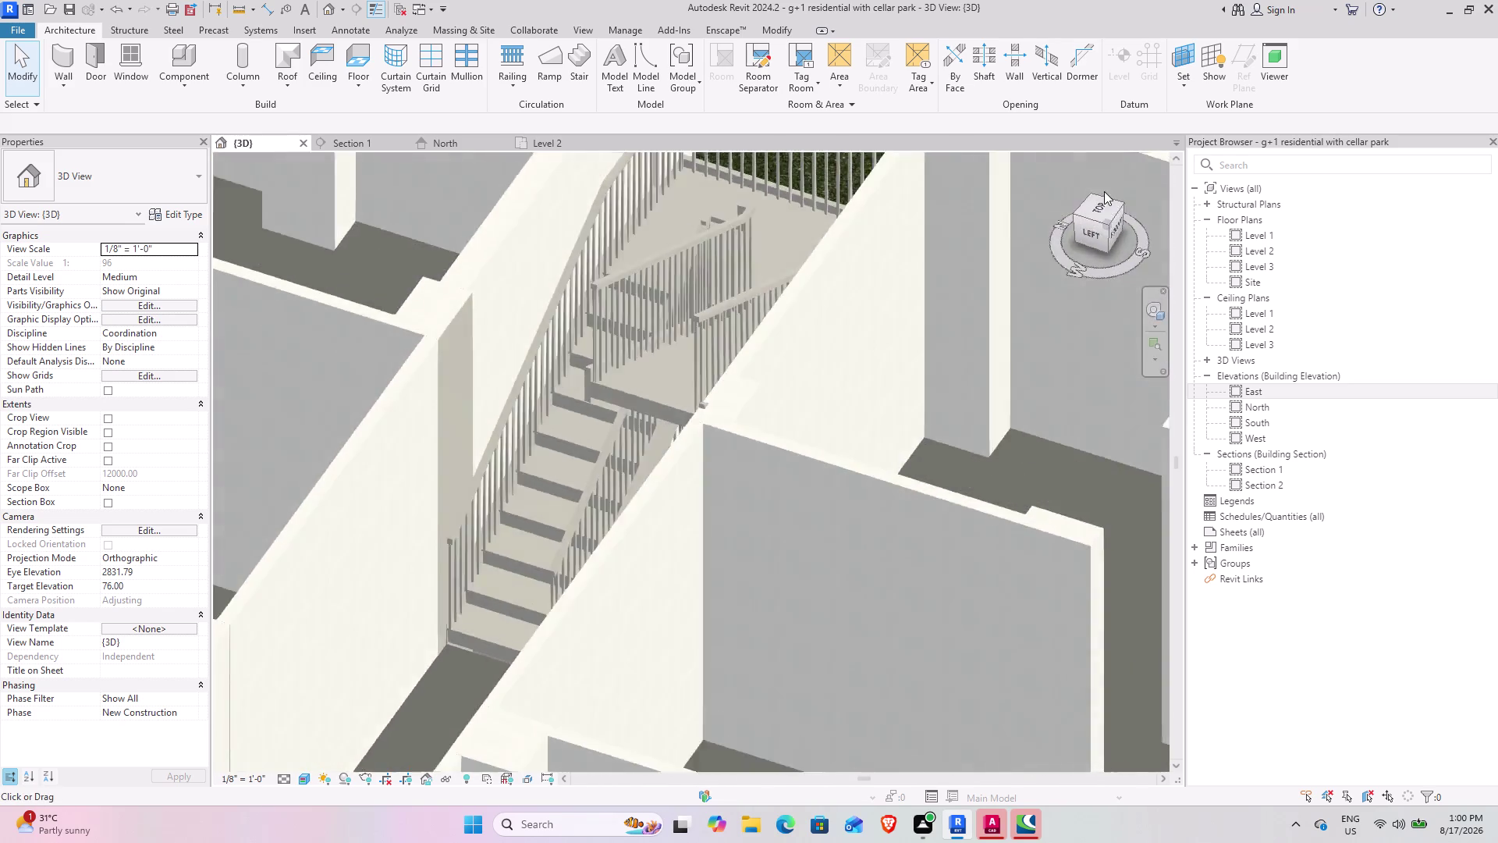
drag(1107, 195, 1059, 187)
scroll(down, 3)
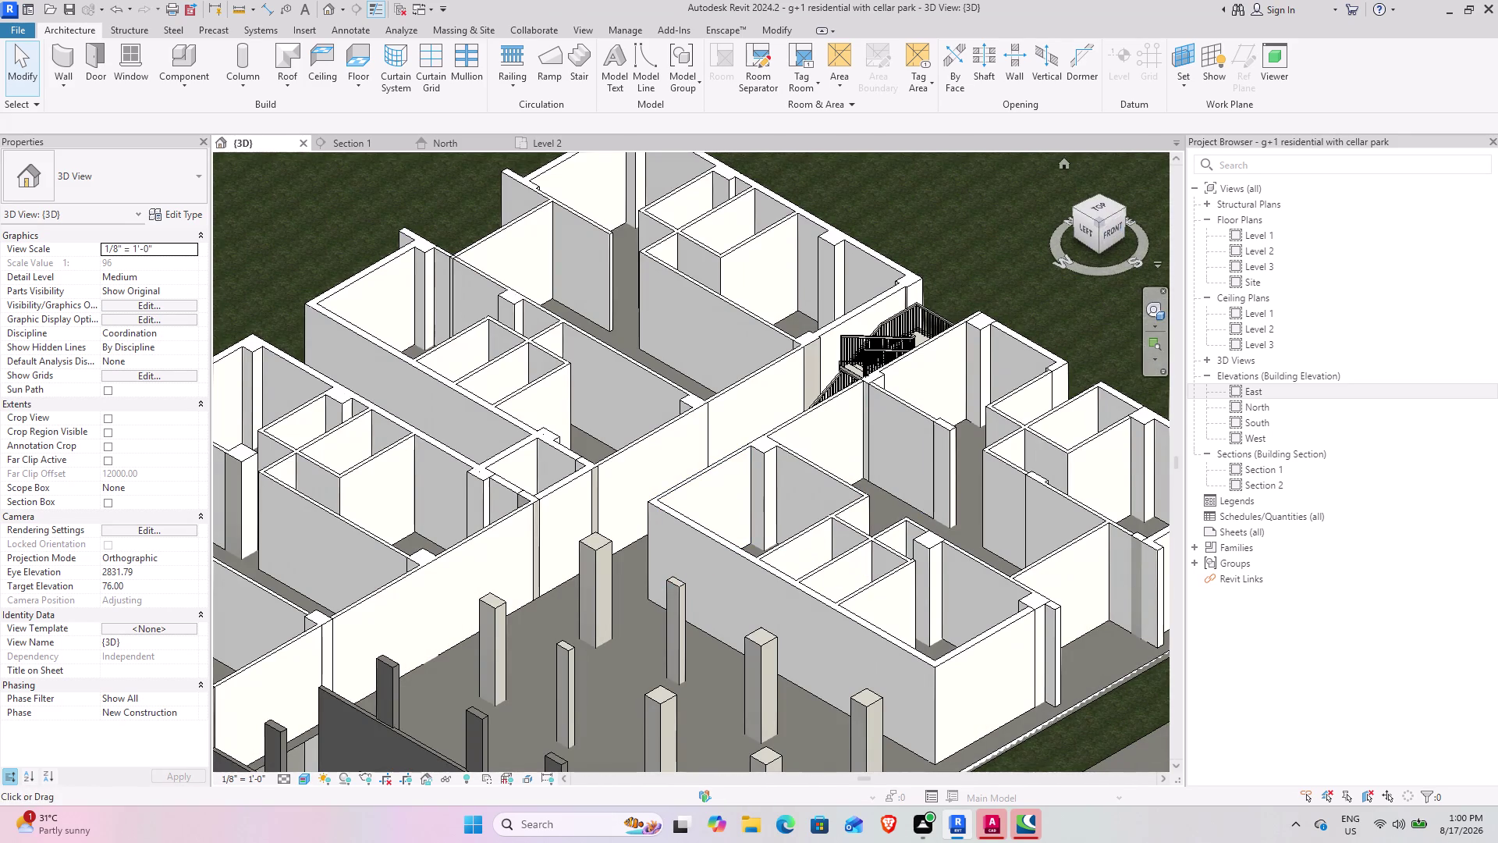
Check ground-level side and front views, then return to the corner overview.
drag(1098, 234, 1152, 176)
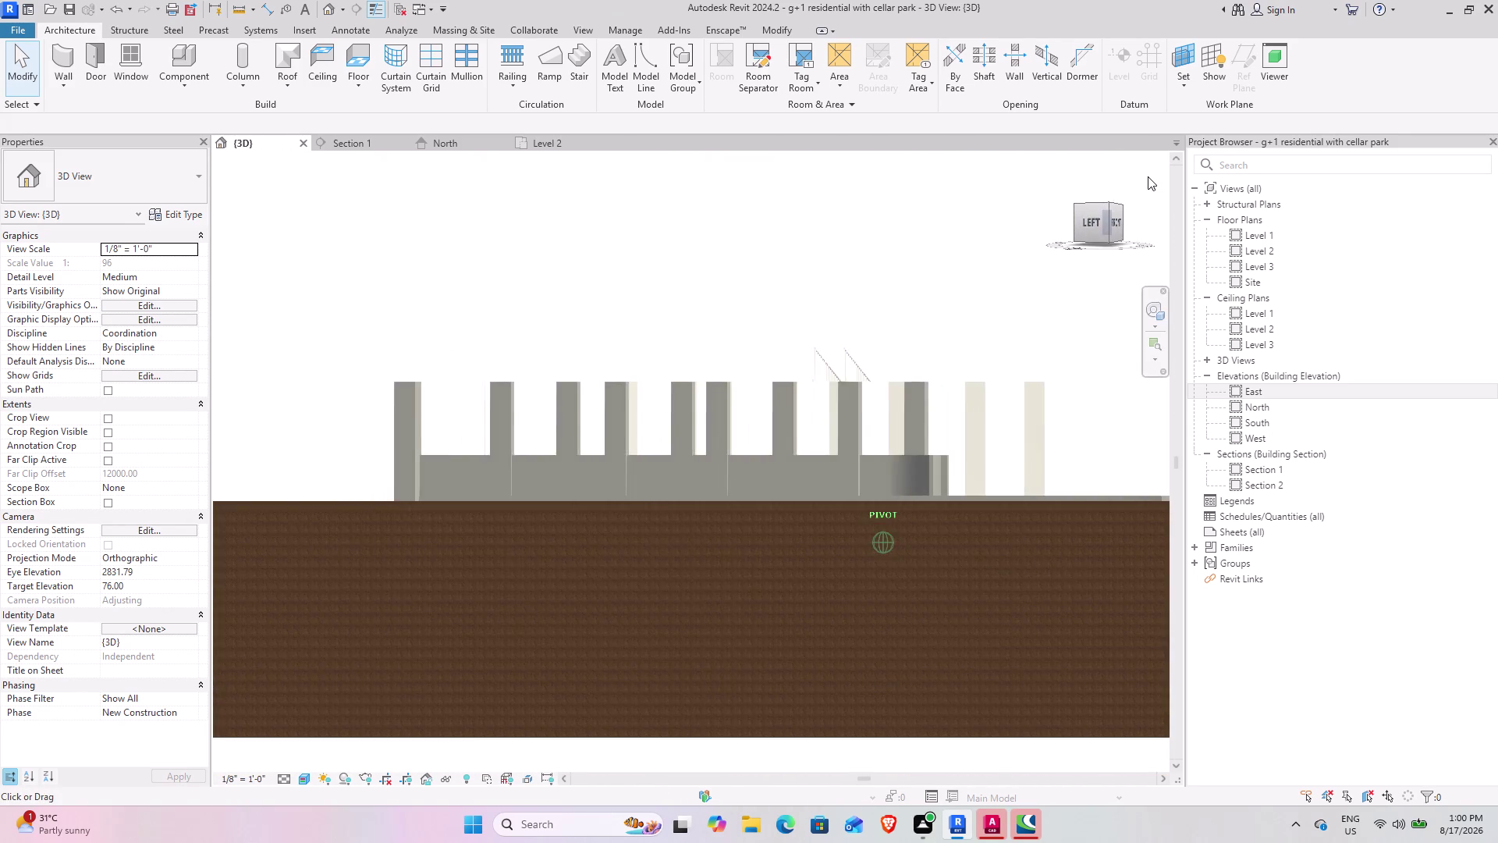
drag(1152, 177, 1086, 270)
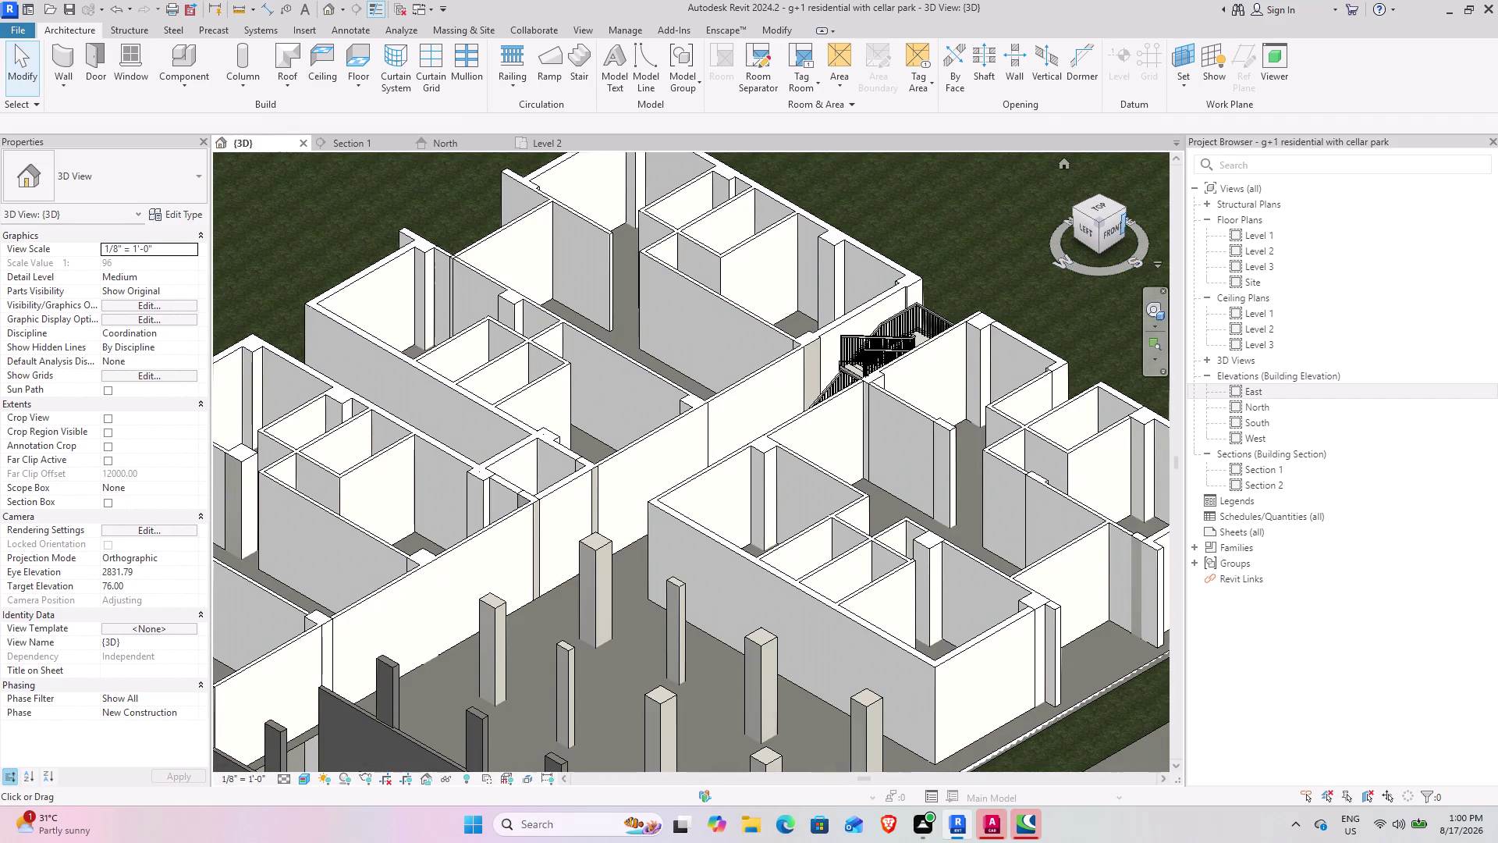
drag(1098, 231, 985, 169)
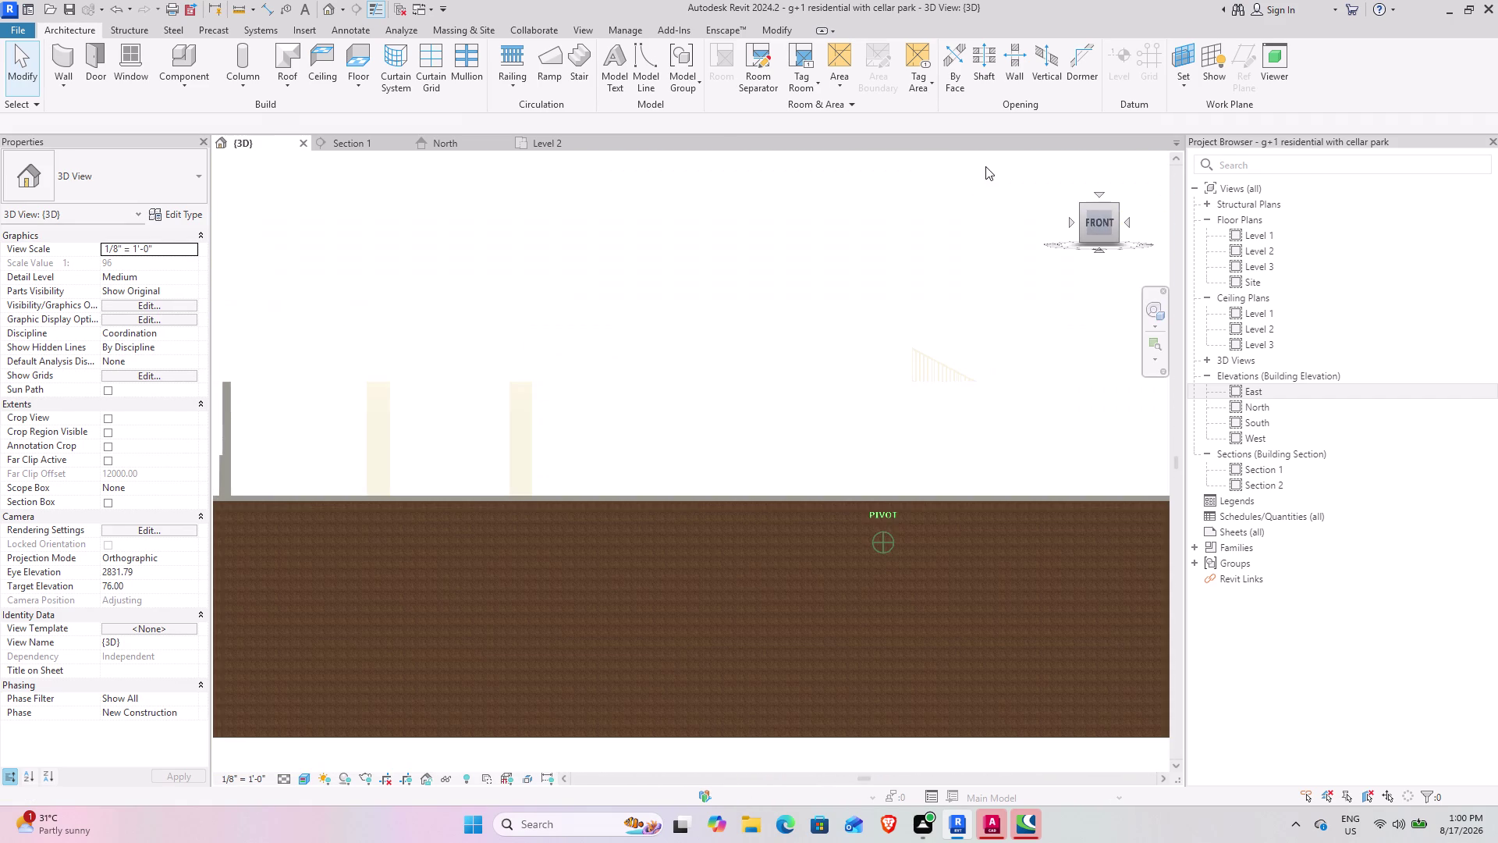
drag(985, 169, 1126, 262)
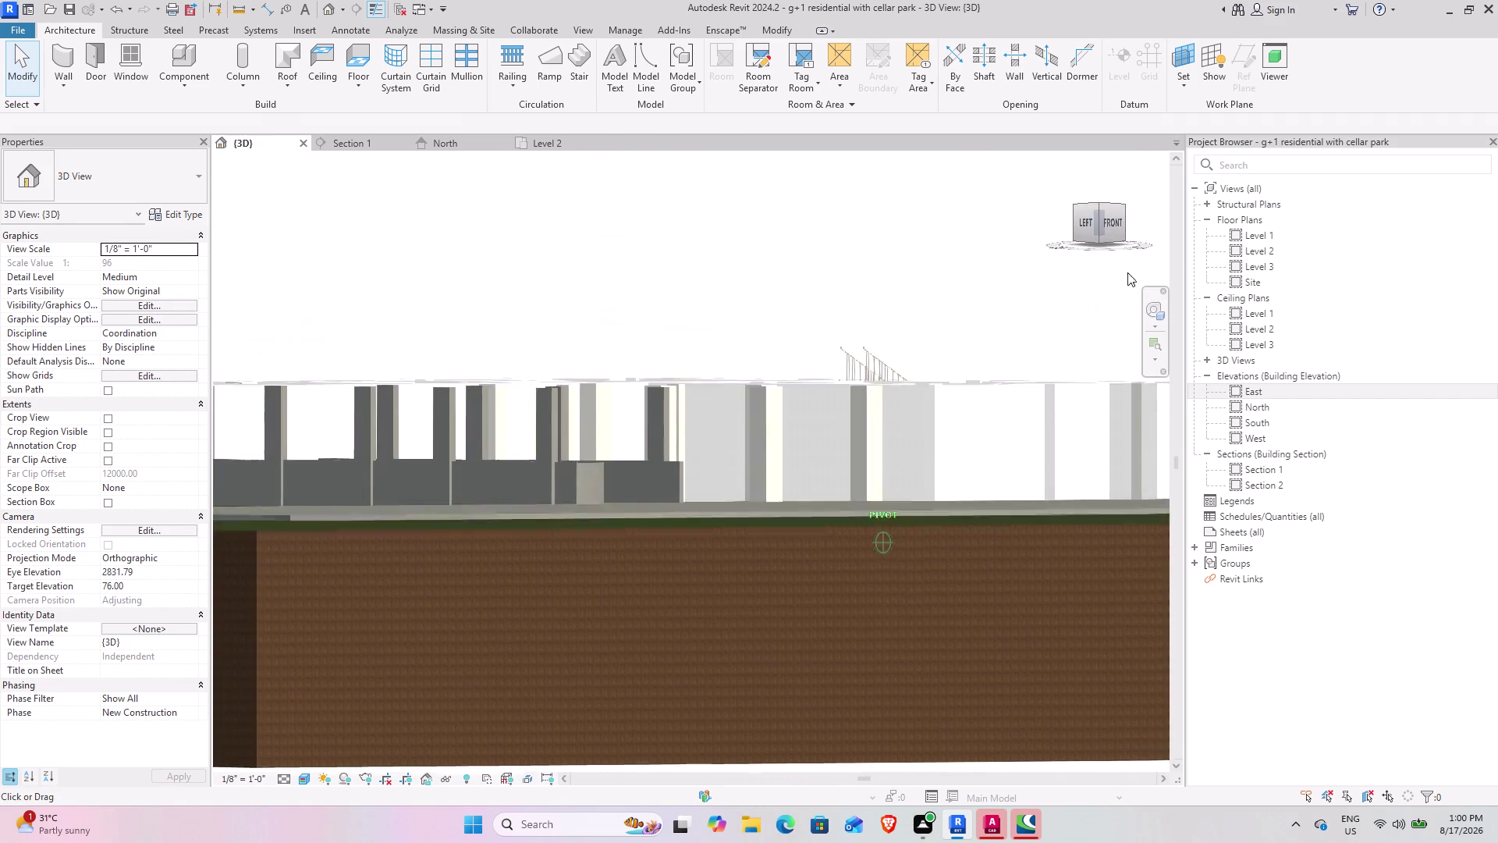
drag(1126, 263, 1132, 308)
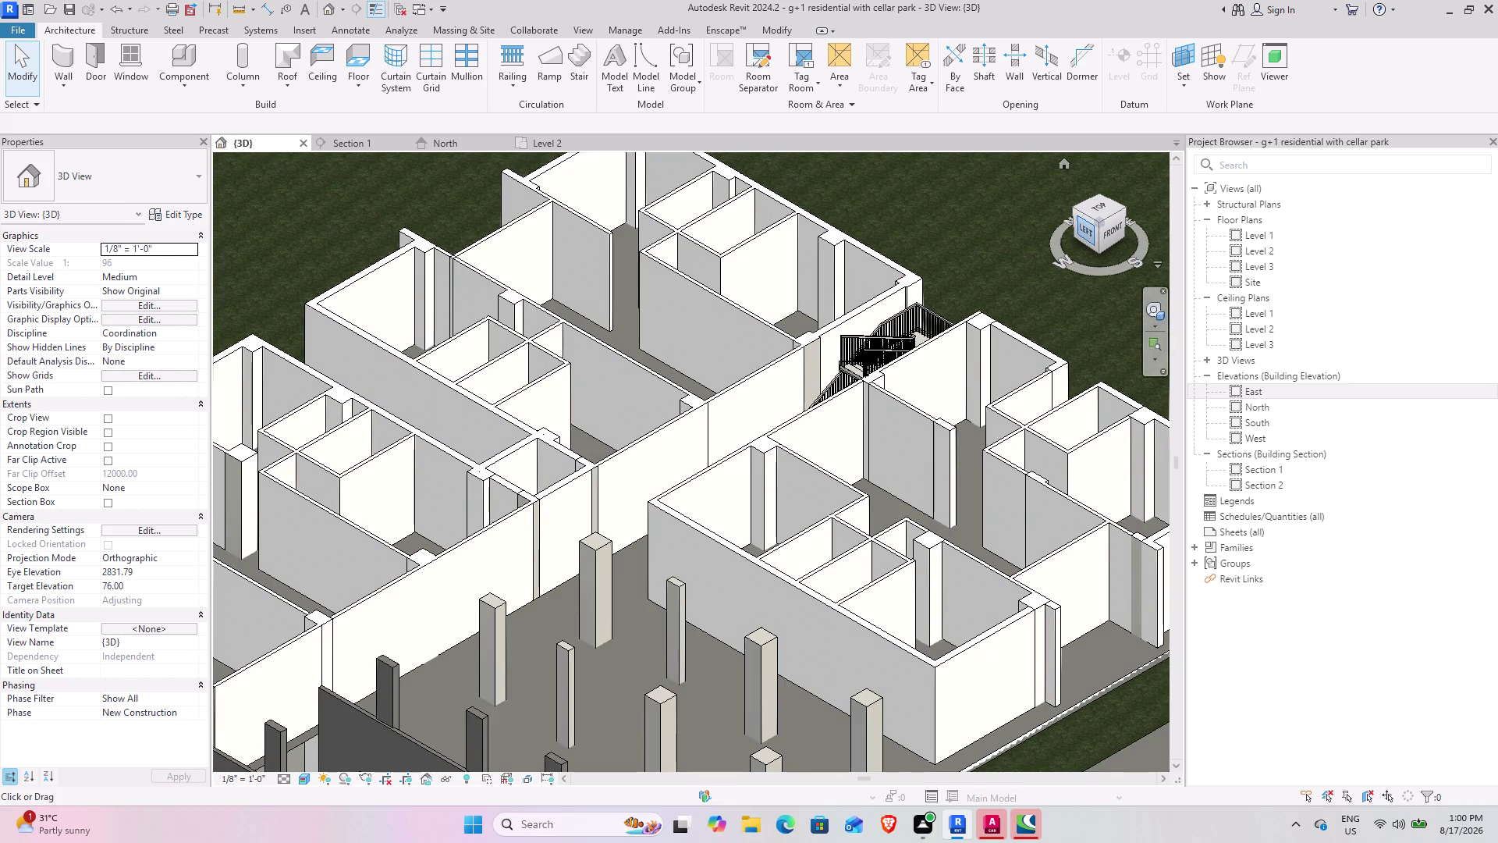
drag(1088, 215, 1091, 213)
drag(1090, 214, 1068, 213)
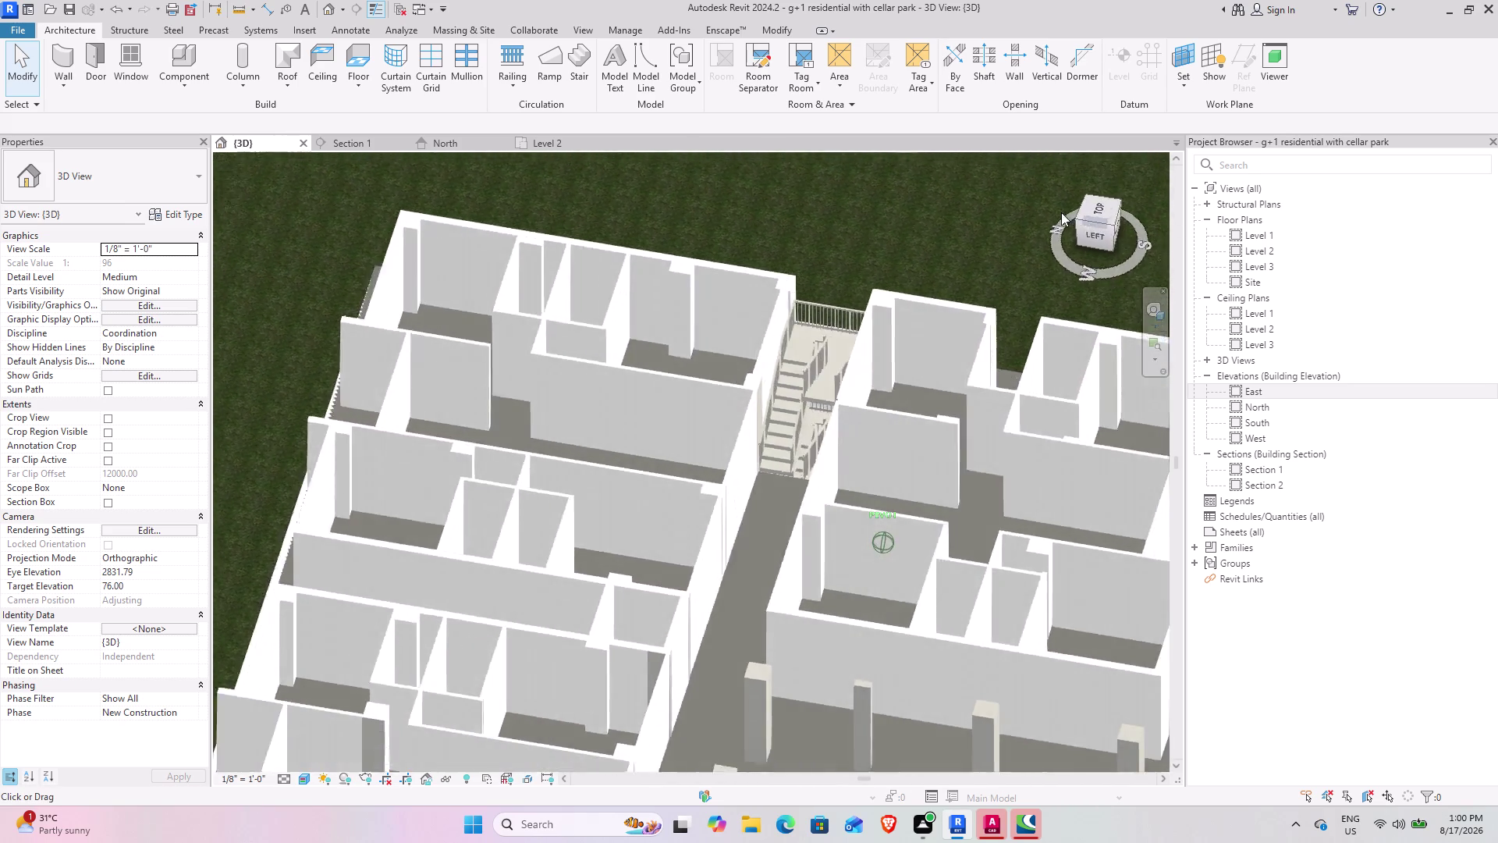
drag(1068, 213, 1020, 206)
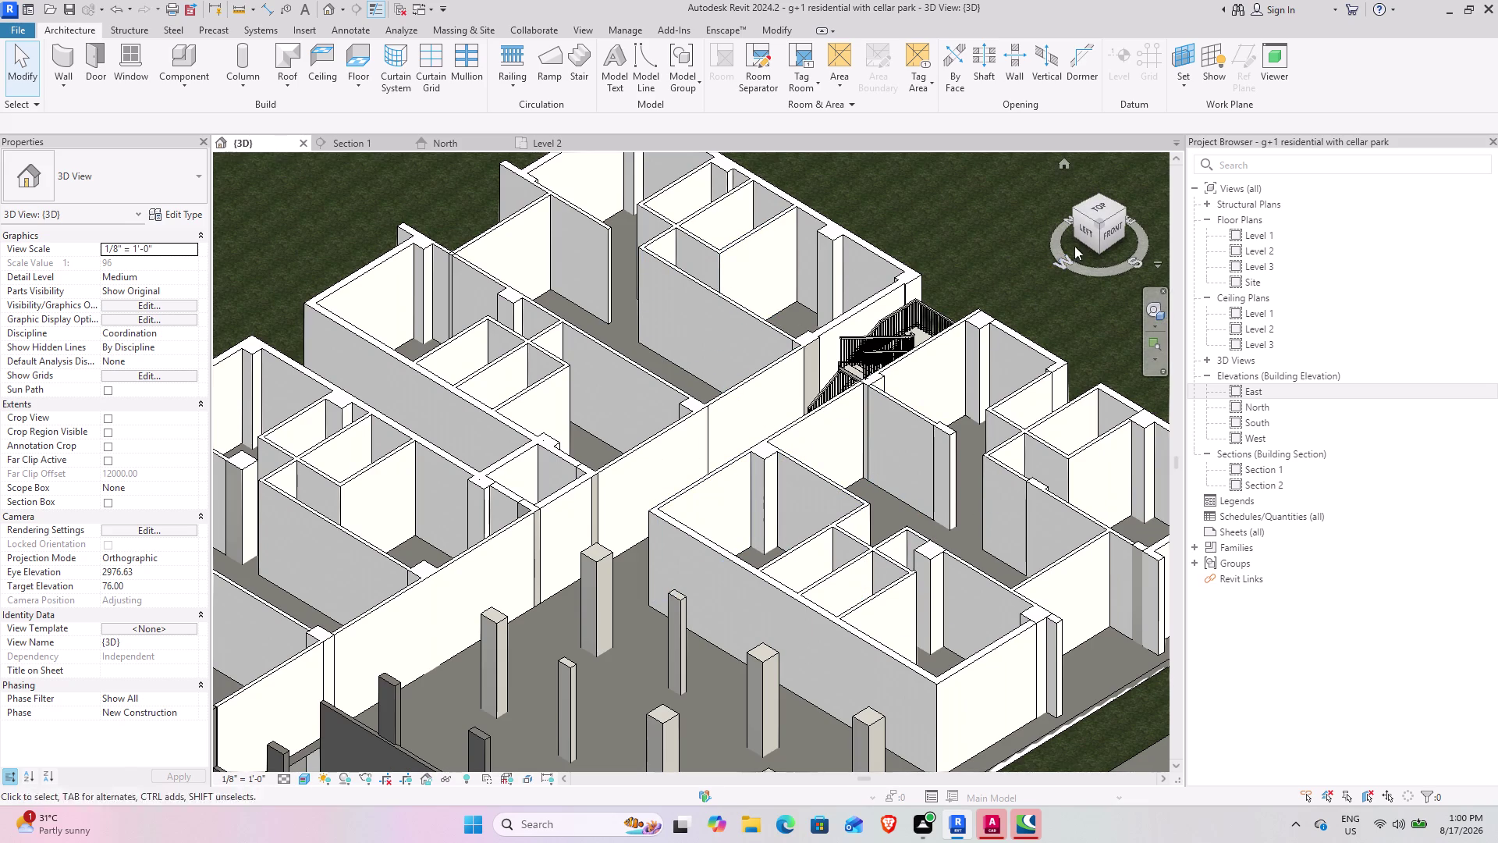
Orbit to a level side view, then switch to the TOP view and zoom in.
drag(1086, 224, 219, 766)
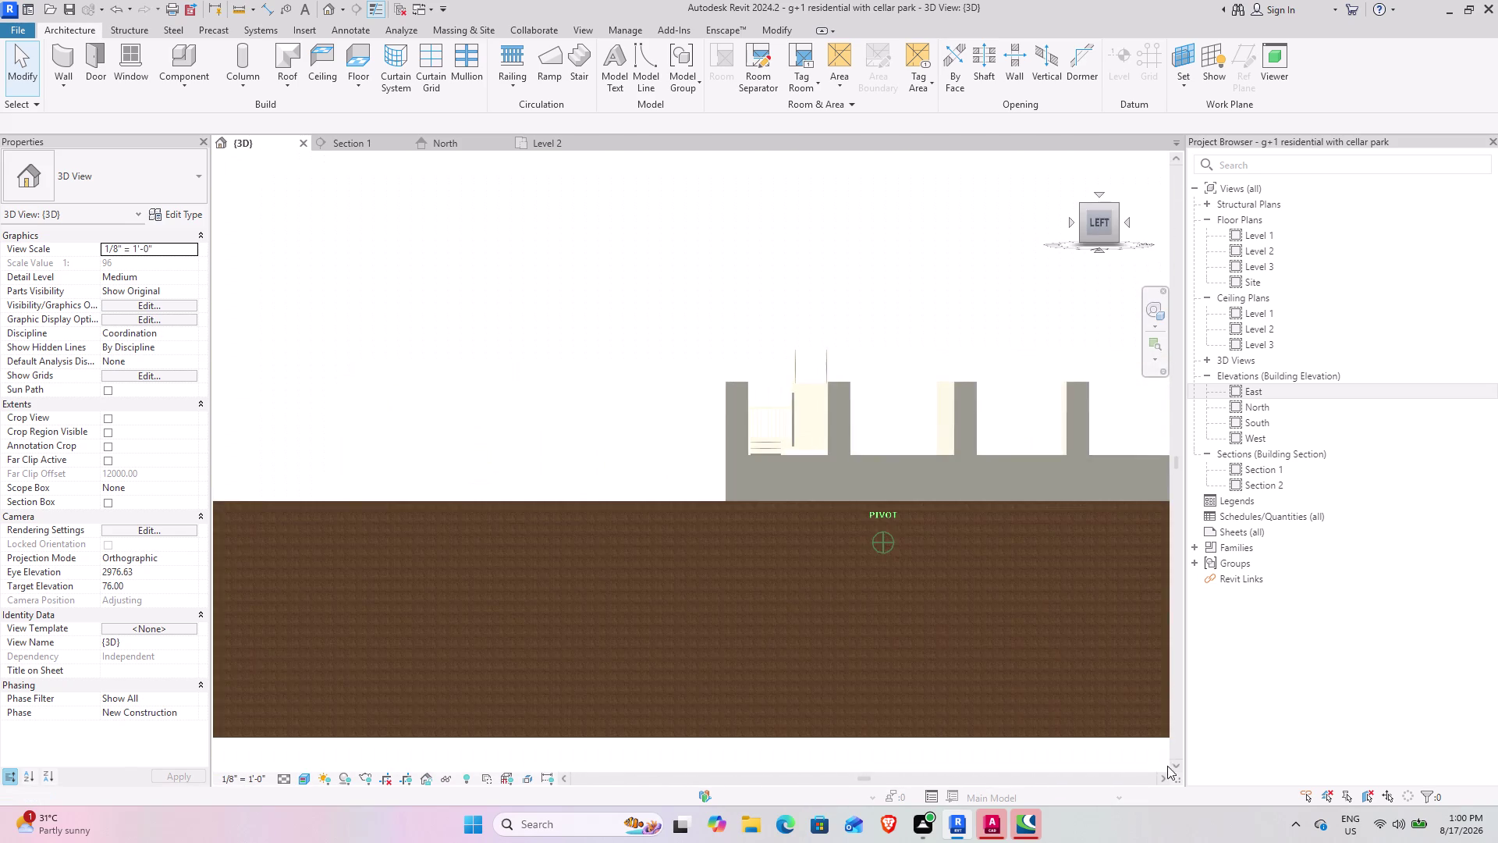
drag(220, 765, 936, 264)
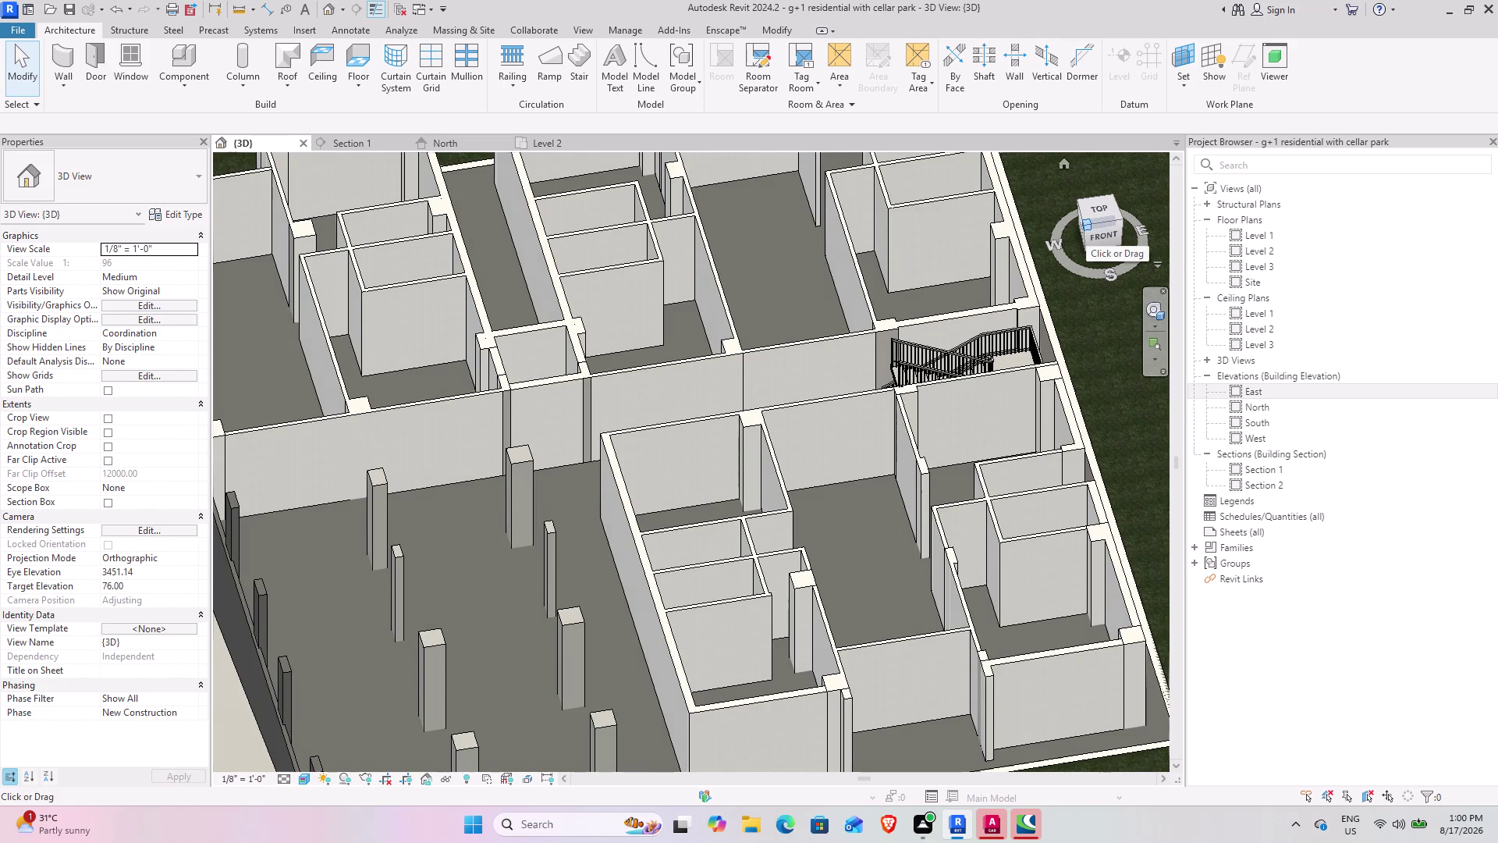
click(1101, 227)
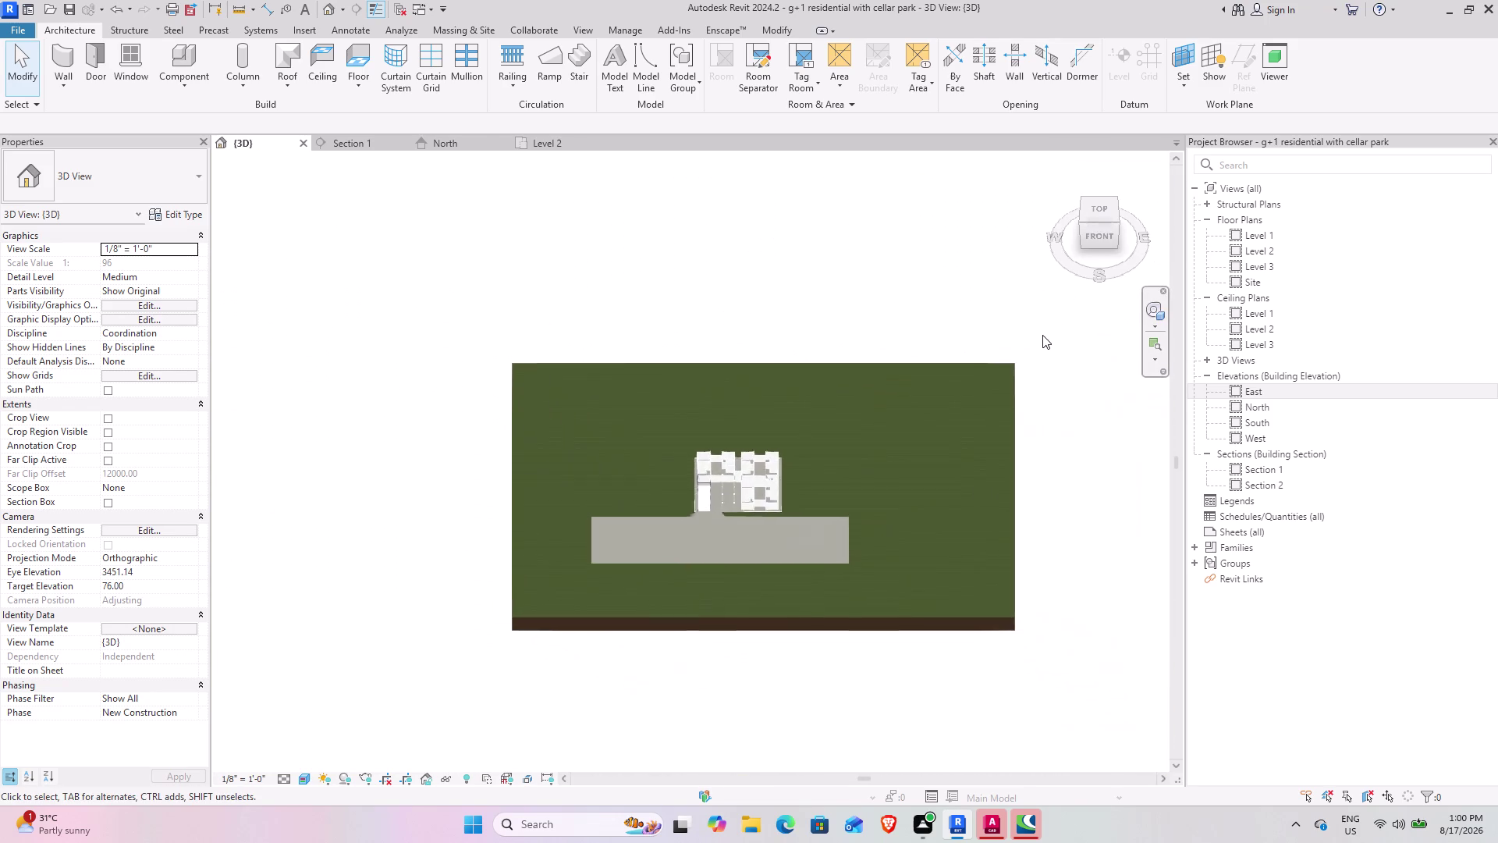
scroll(up, 3)
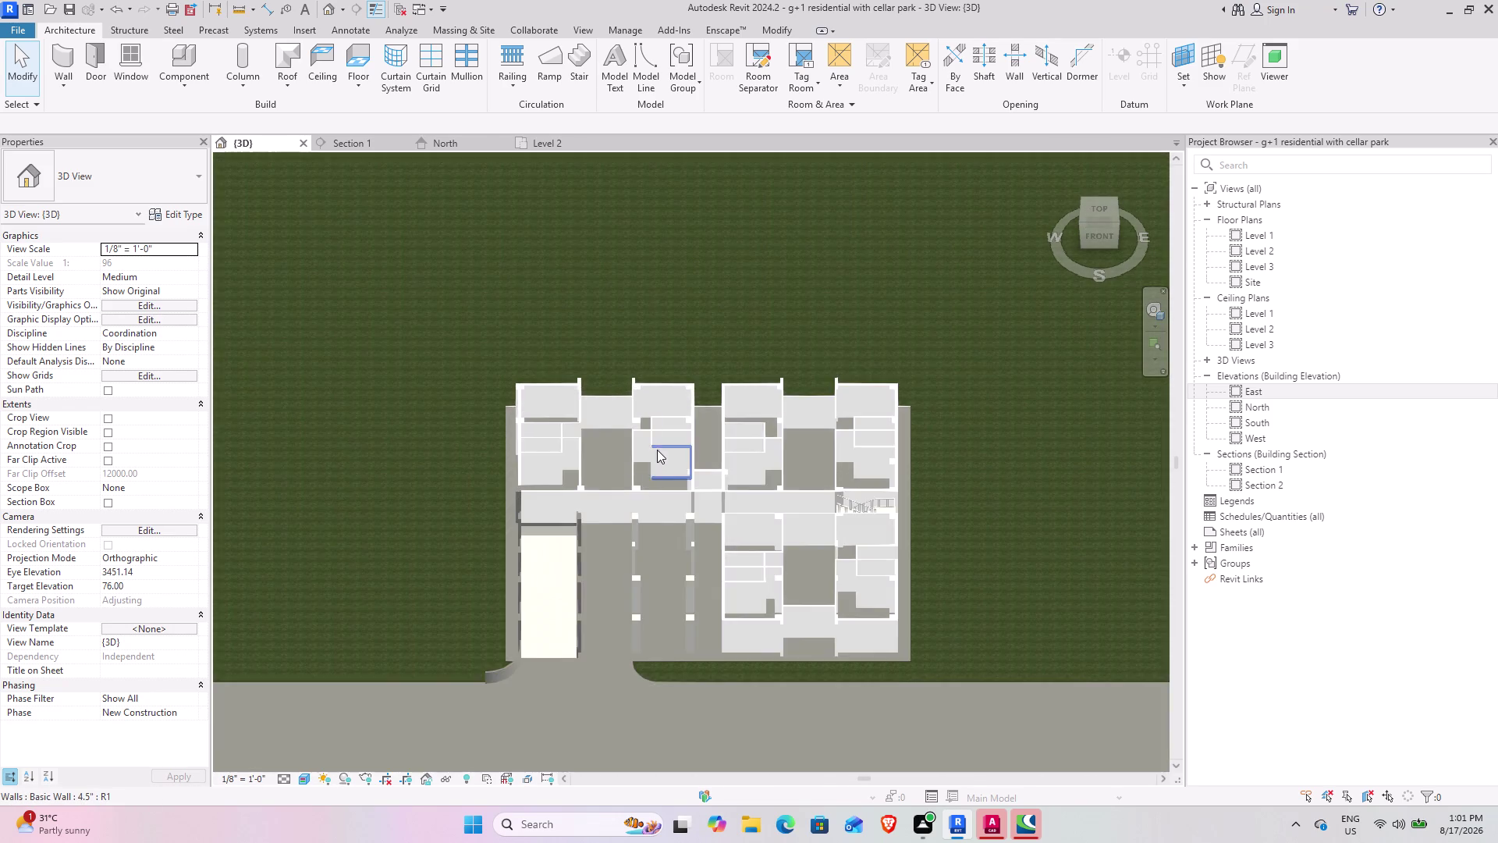
Frame the top-down plan, then view the building from the Front and Left sides.
scroll(up, 3)
middle_drag(640, 499, 679, 331)
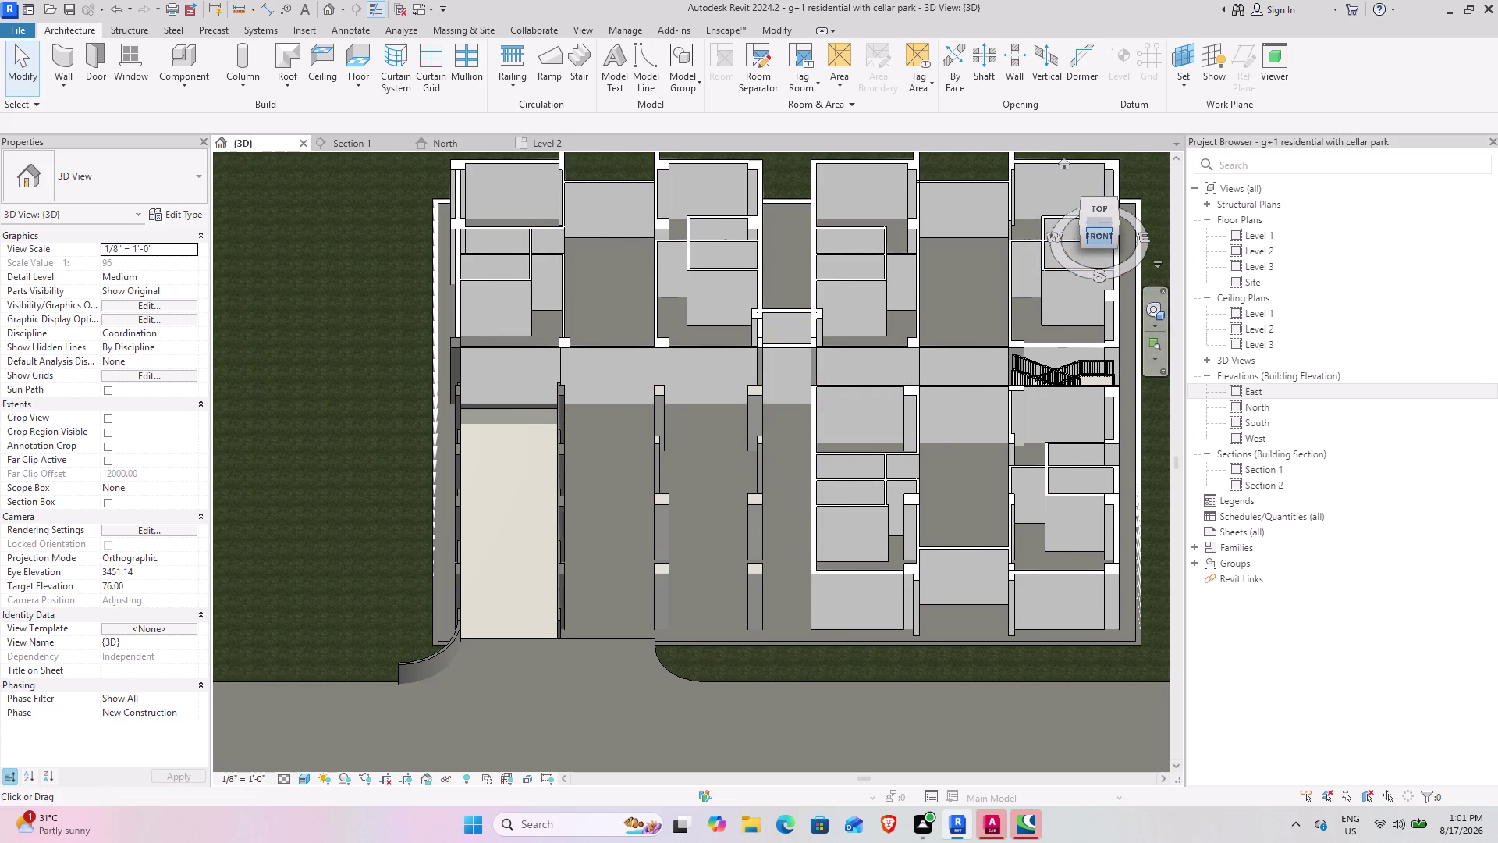
drag(1093, 221, 1153, 162)
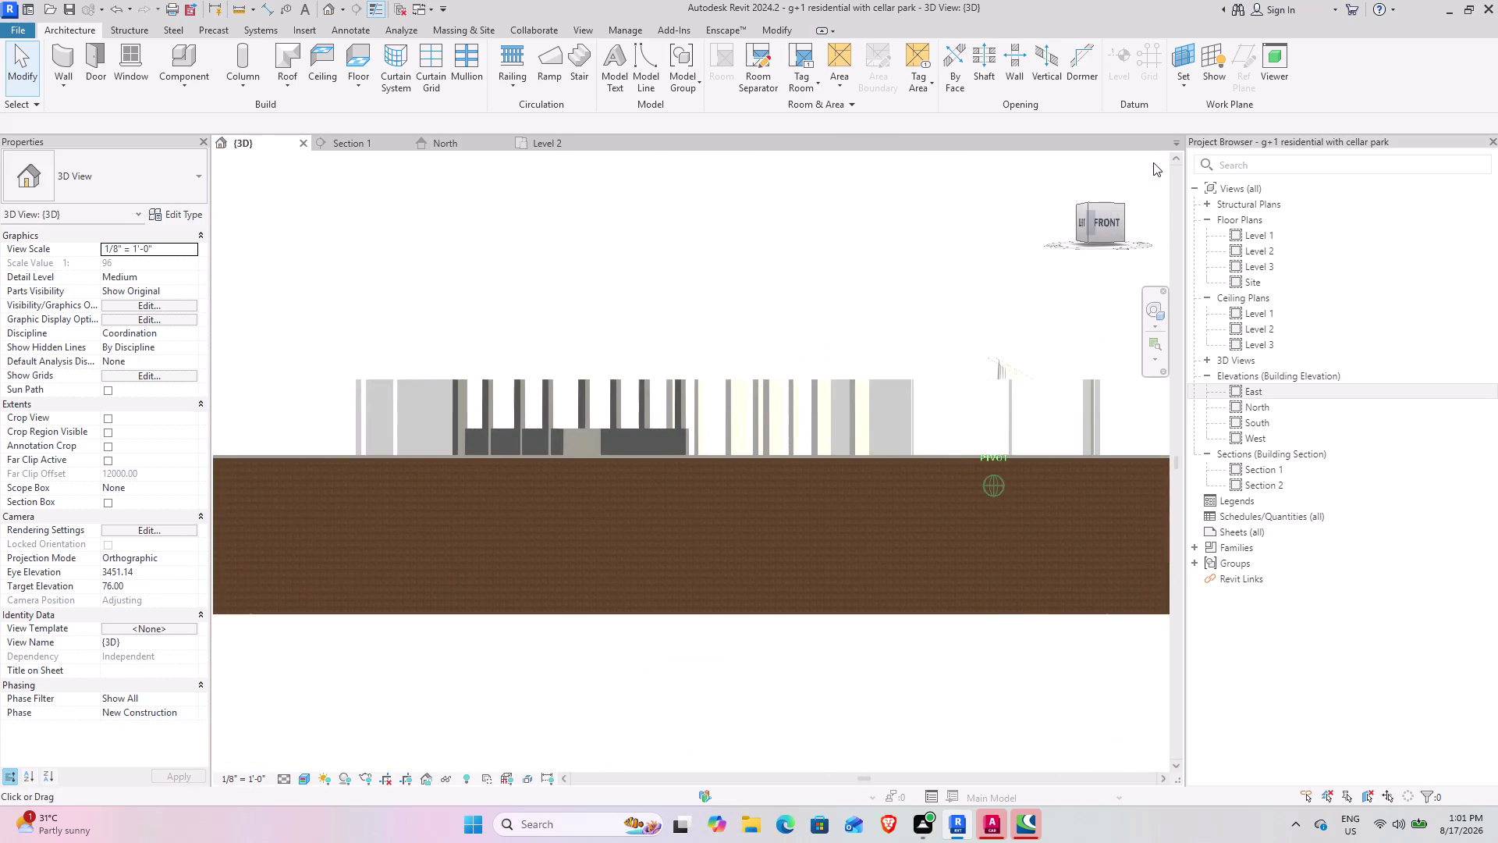
drag(1153, 163, 235, 243)
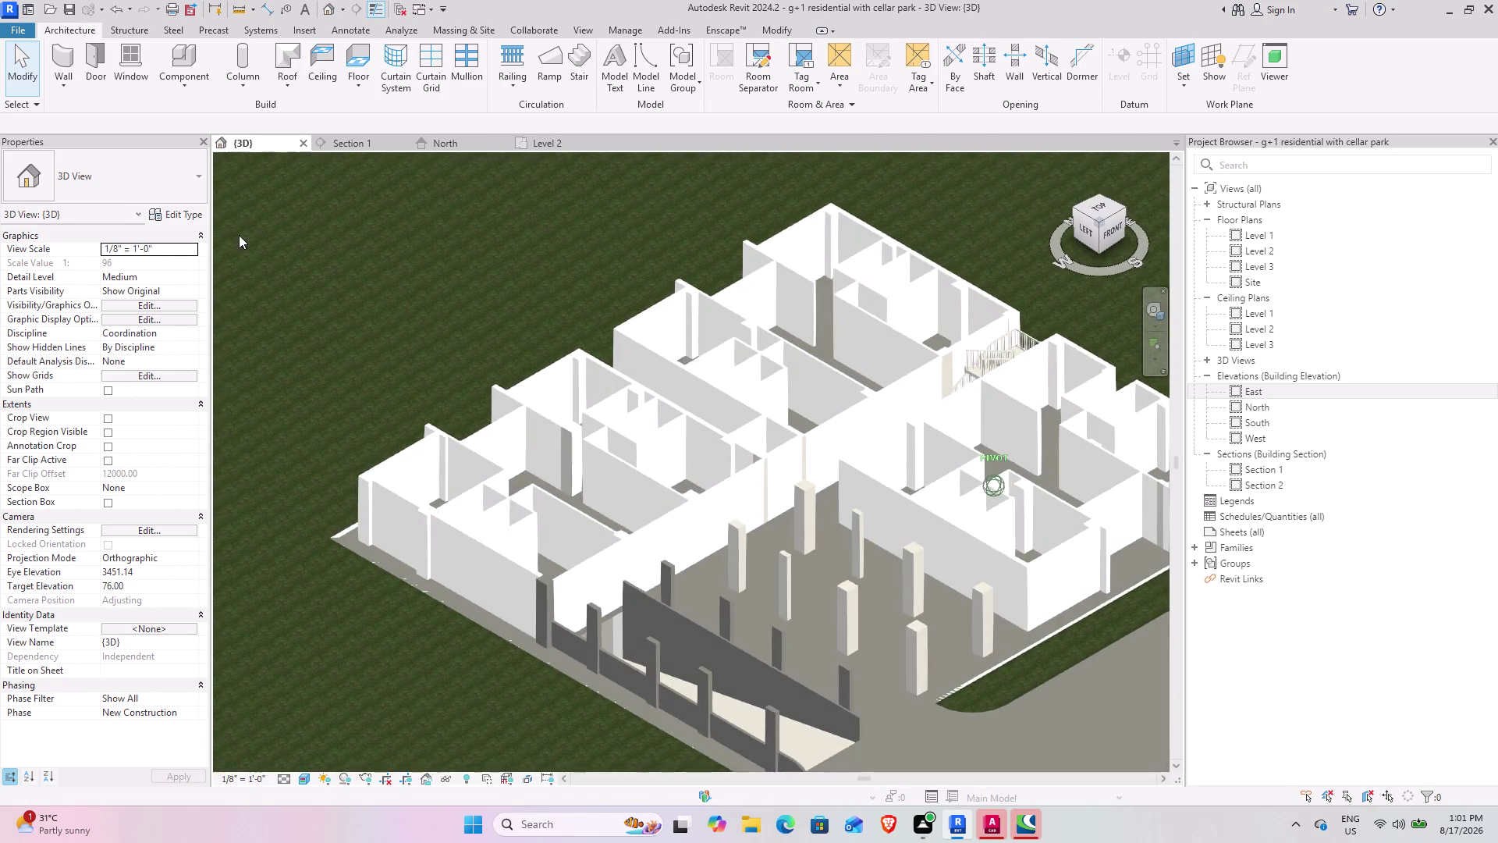
drag(235, 243, 386, 195)
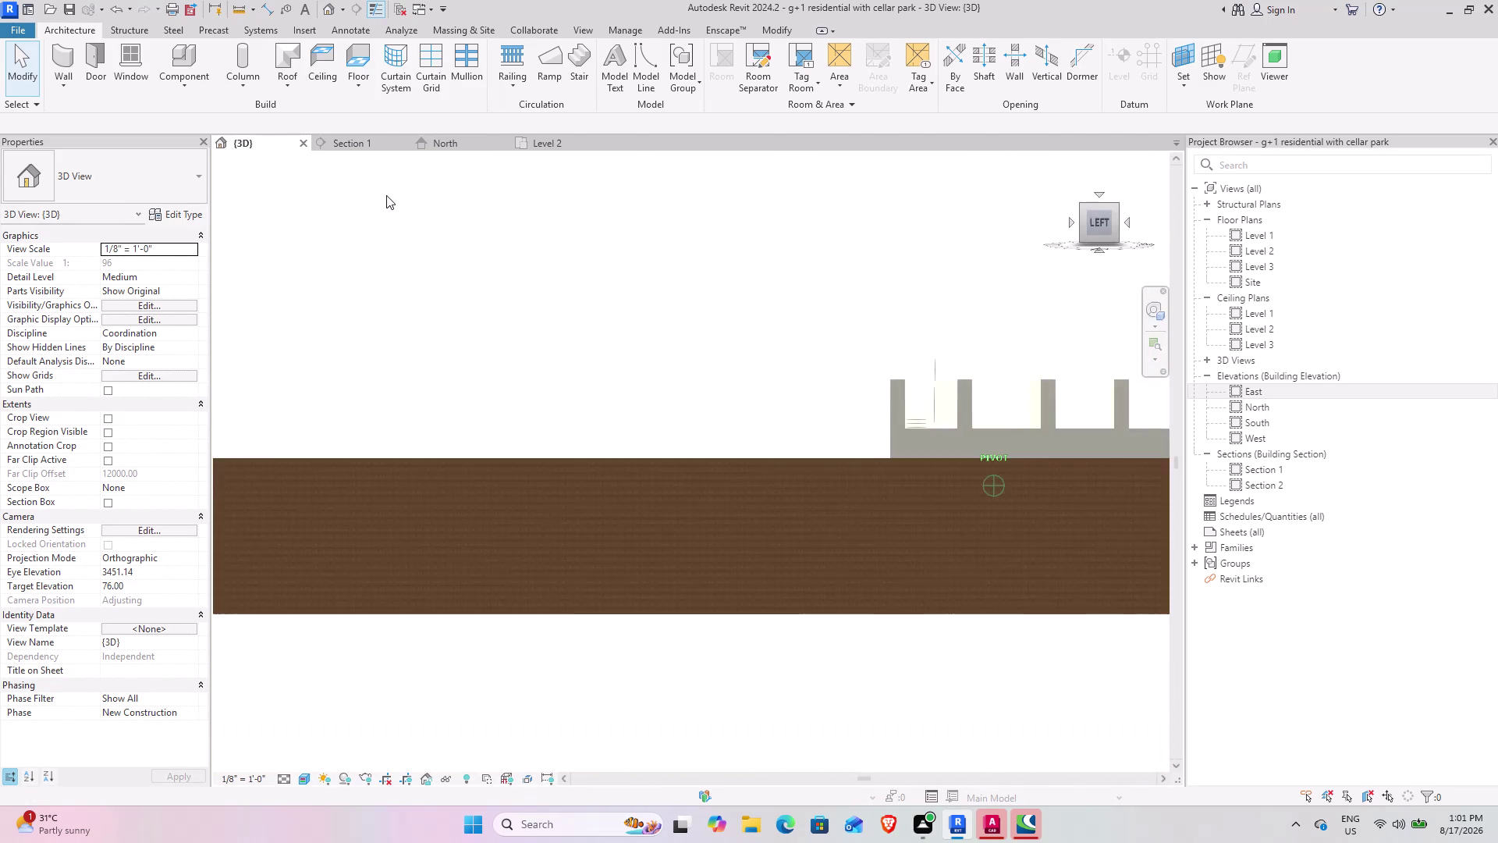
drag(386, 195, 230, 283)
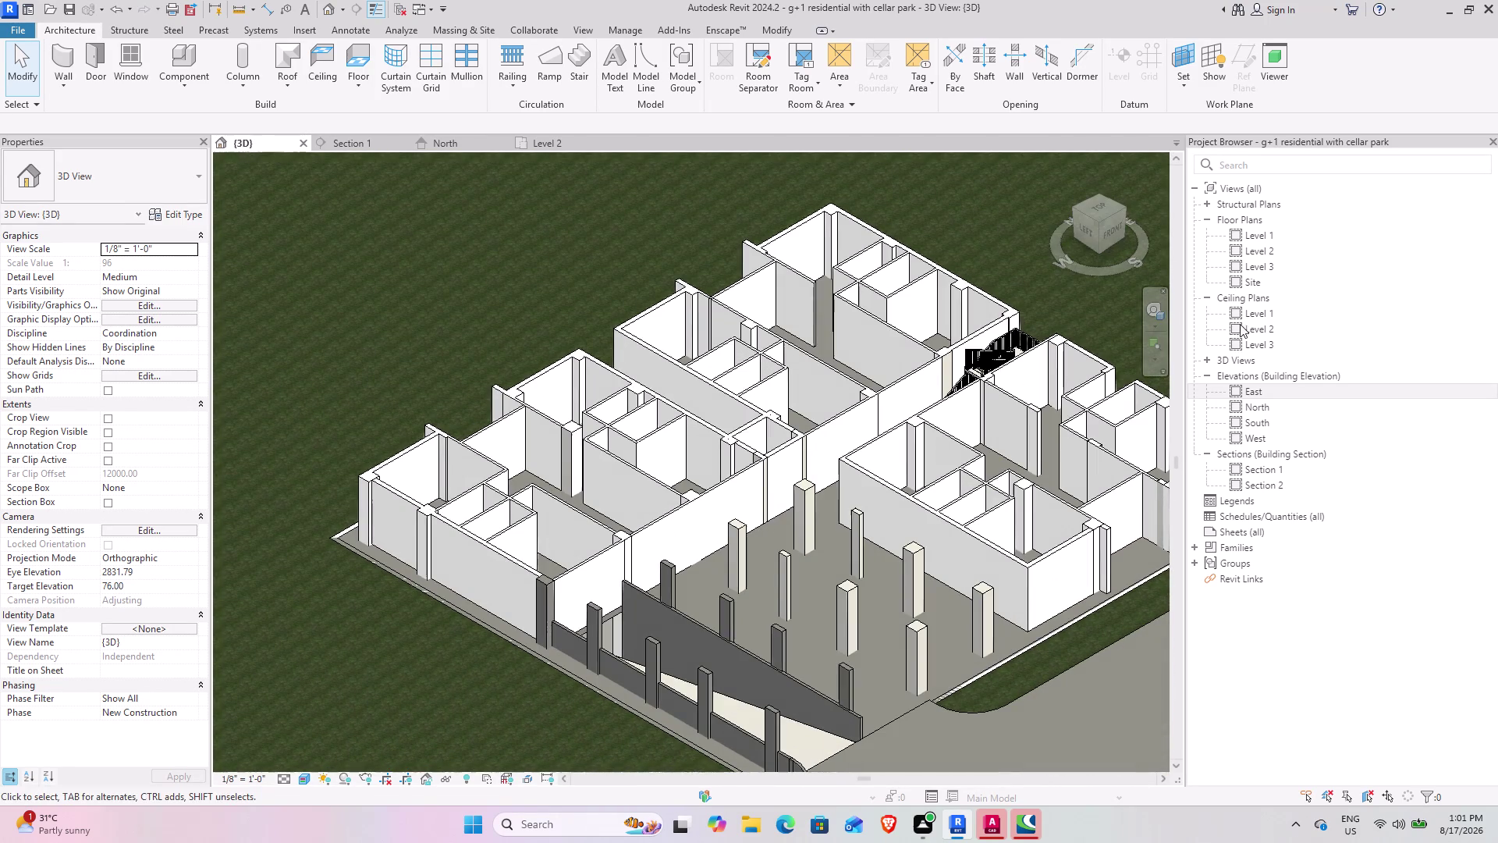
Pan and zoom into the railed stair from an angled view.
scroll(down, 3)
middle_drag(981, 352, 783, 411)
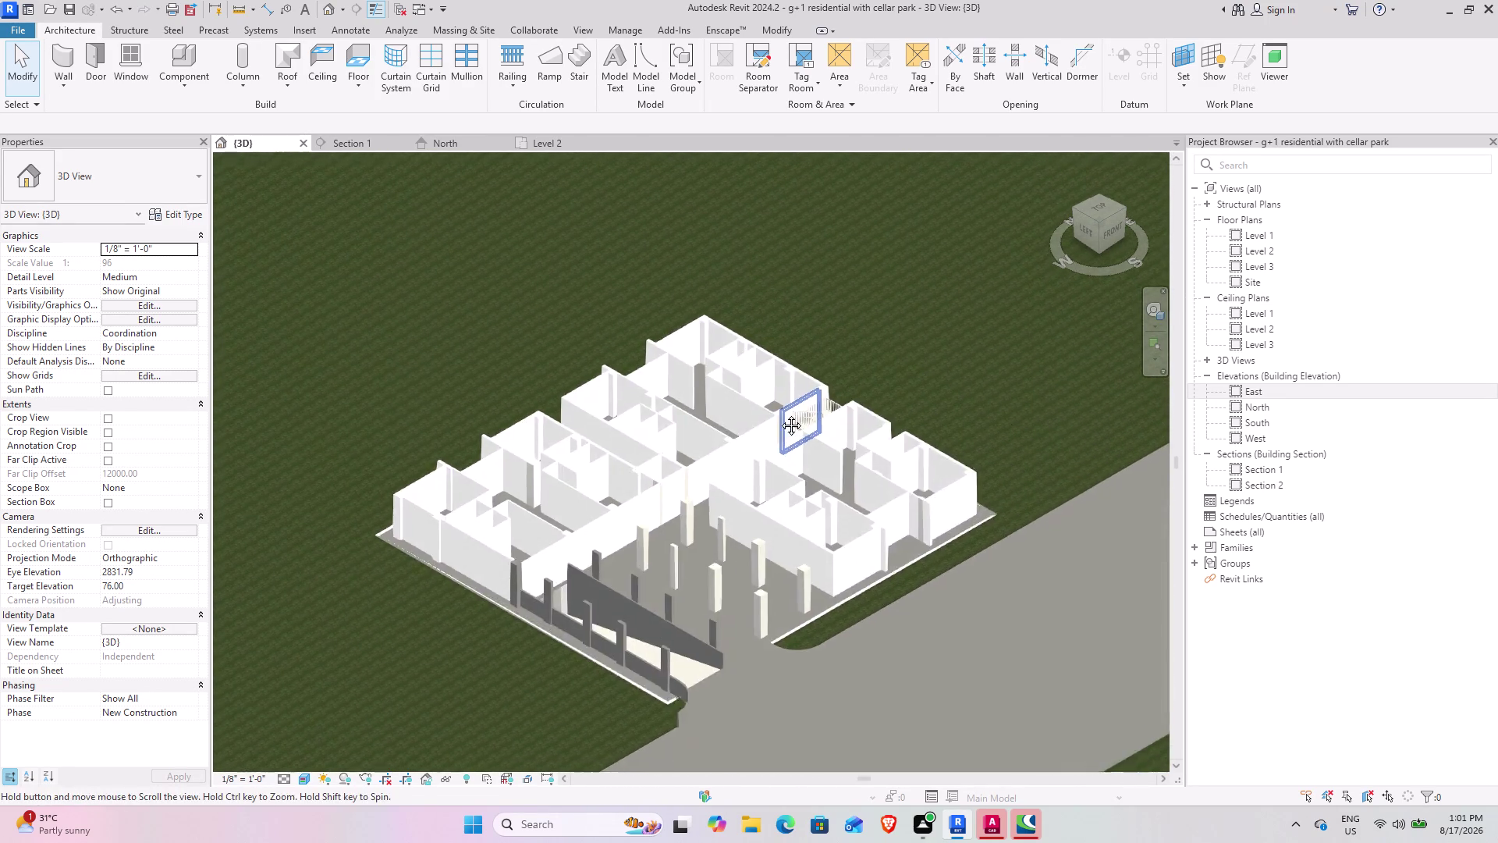
middle_drag(783, 412, 775, 417)
scroll(up, 3)
scroll(up, 3)
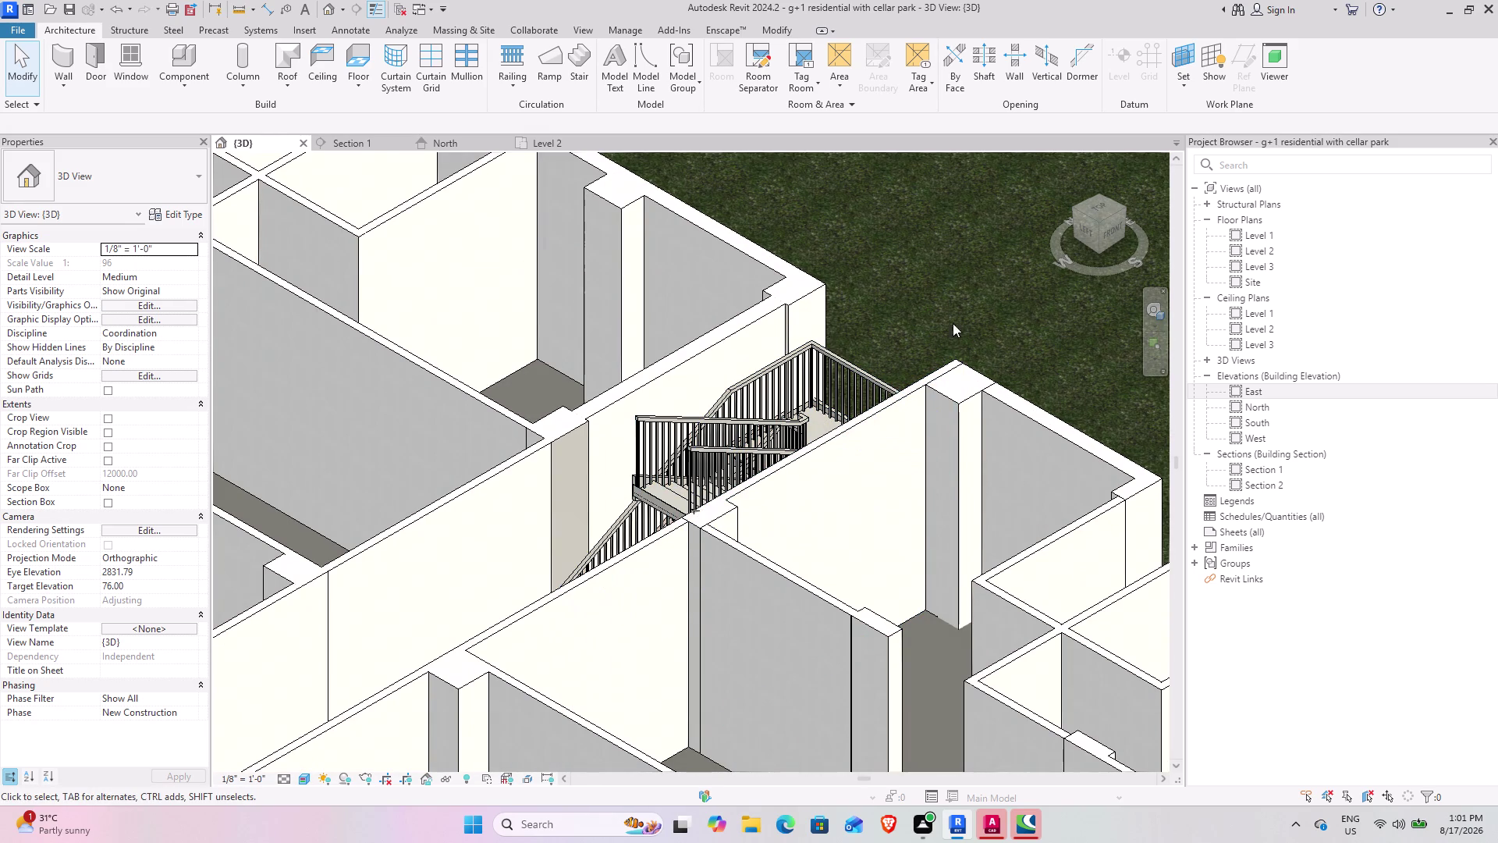
Orbit around the stair and pan across the floor-plan rooms.
drag(1086, 228, 1154, 199)
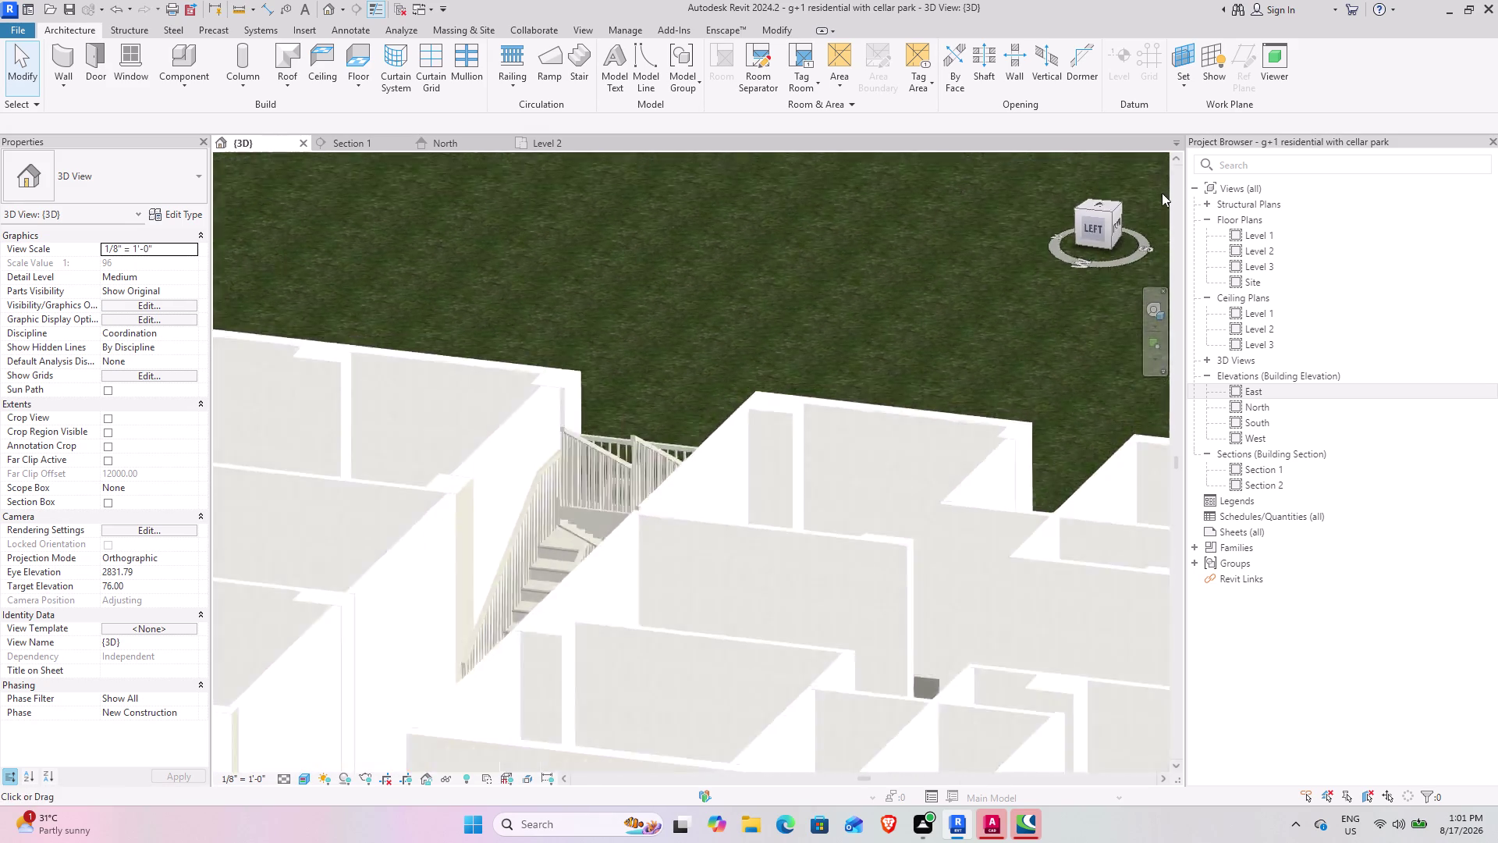
drag(1154, 199, 981, 280)
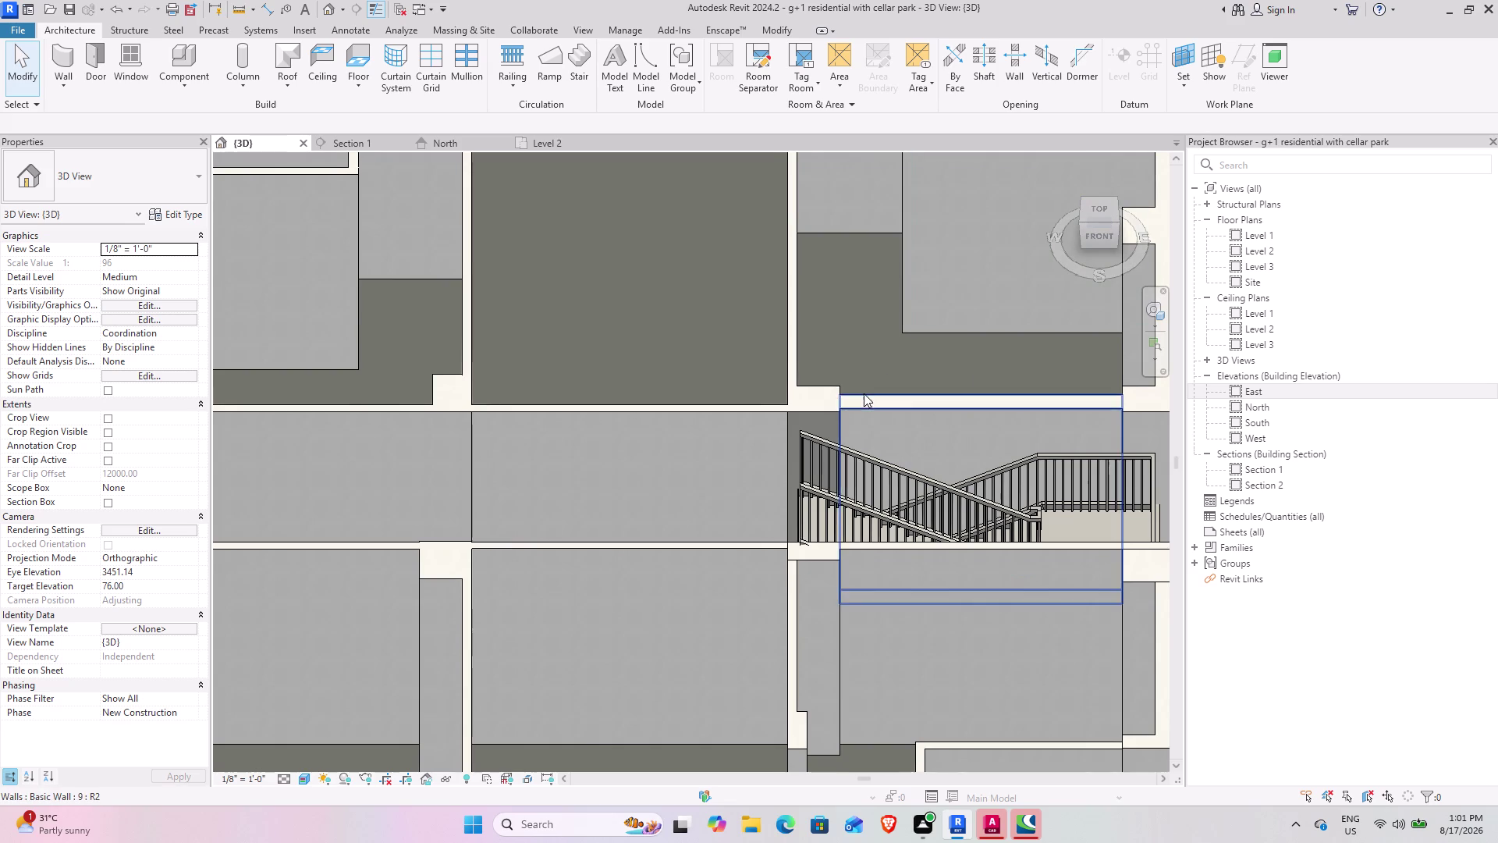
scroll(down, 3)
middle_drag(765, 481, 874, 415)
scroll(down, 3)
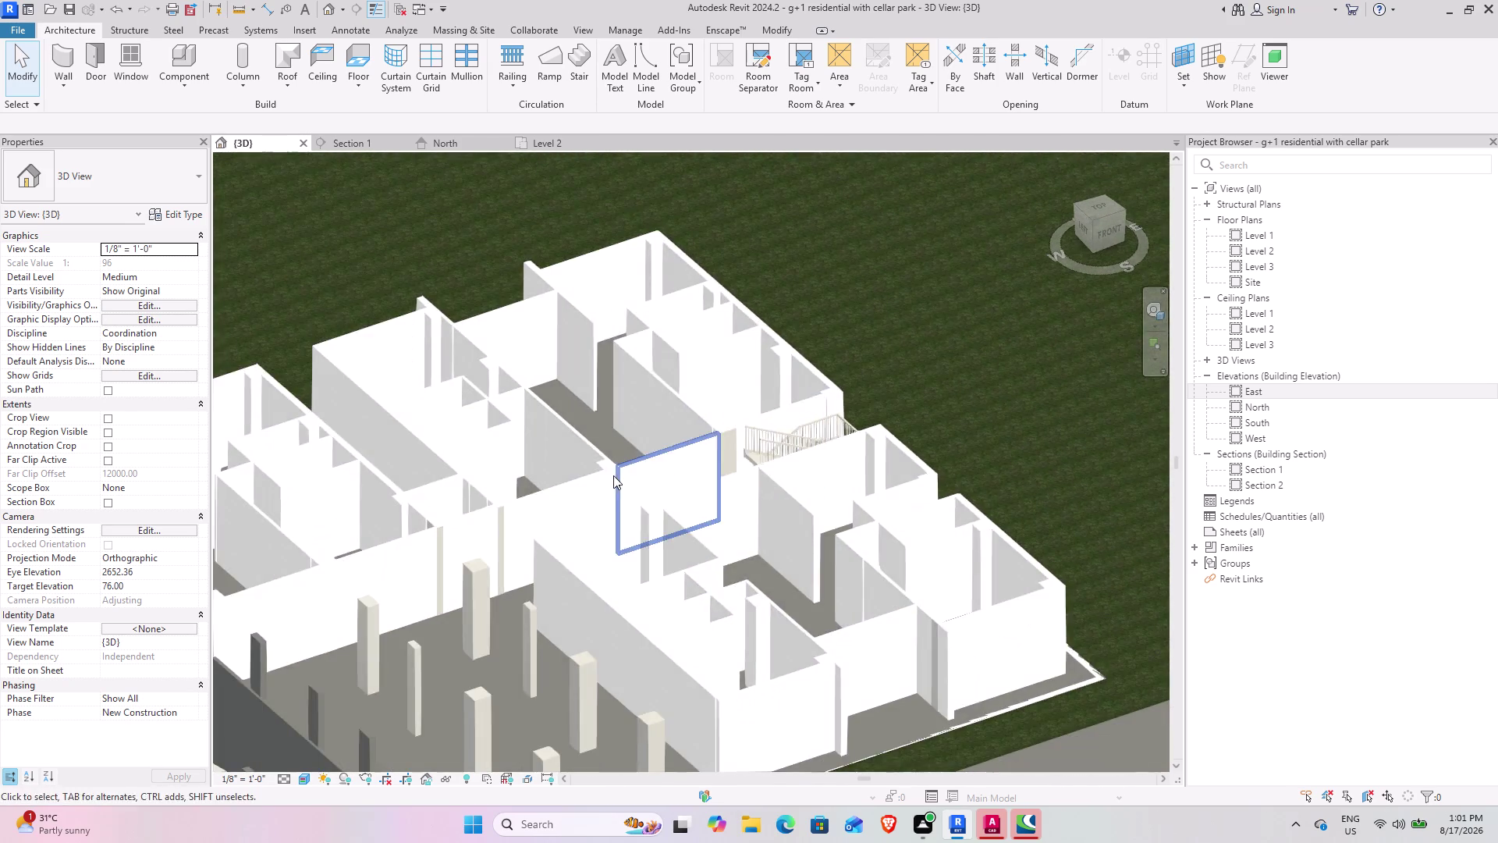
middle_drag(613, 475, 562, 480)
Pan and tilt toward the road for a low view of the cellar parking columns and ramp.
middle_drag(477, 505, 542, 484)
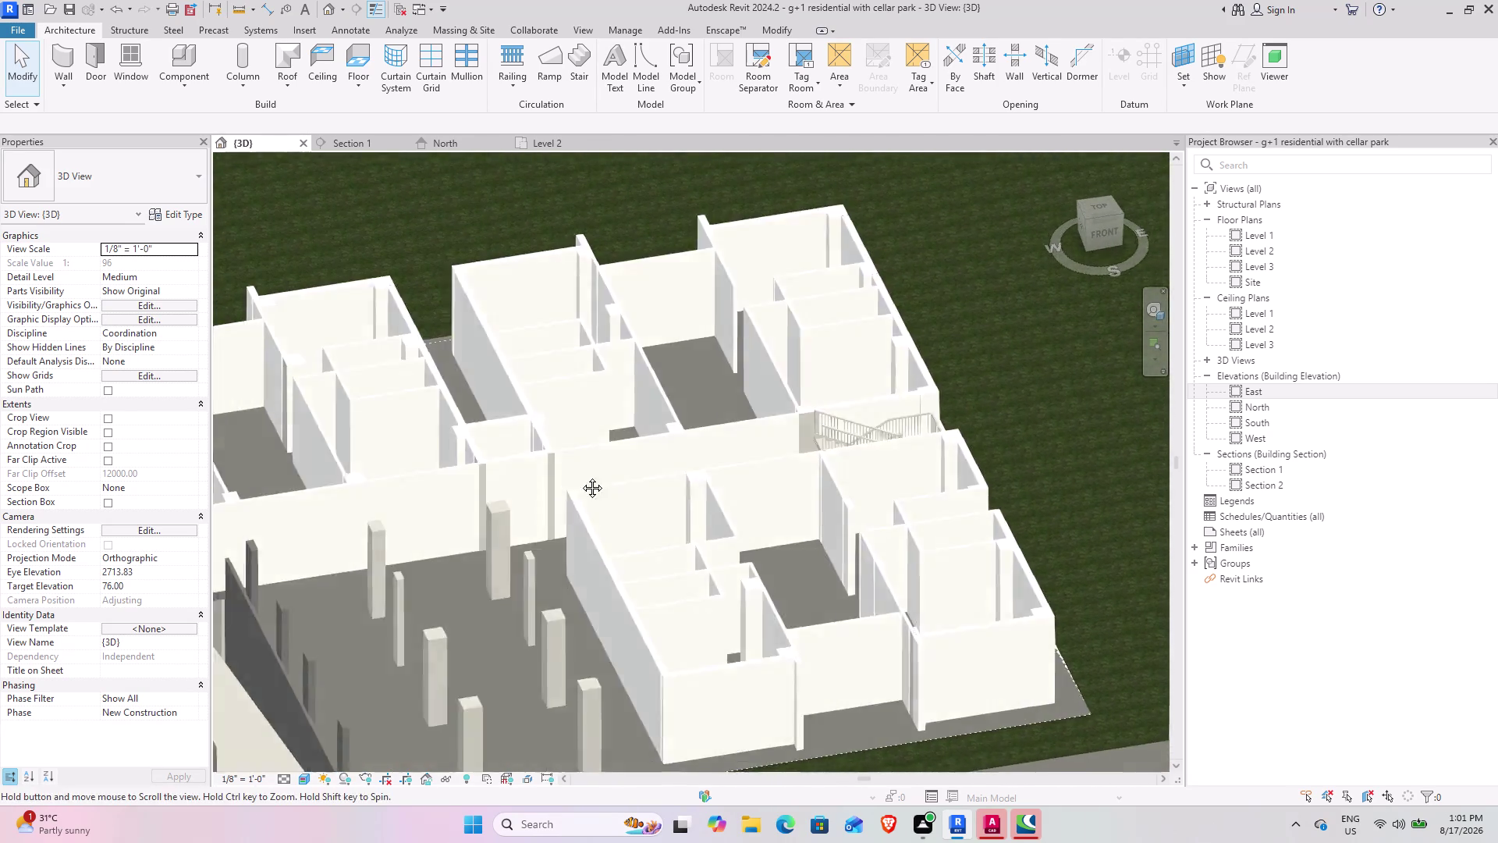
middle_drag(542, 483, 790, 434)
middle_drag(551, 560, 476, 529)
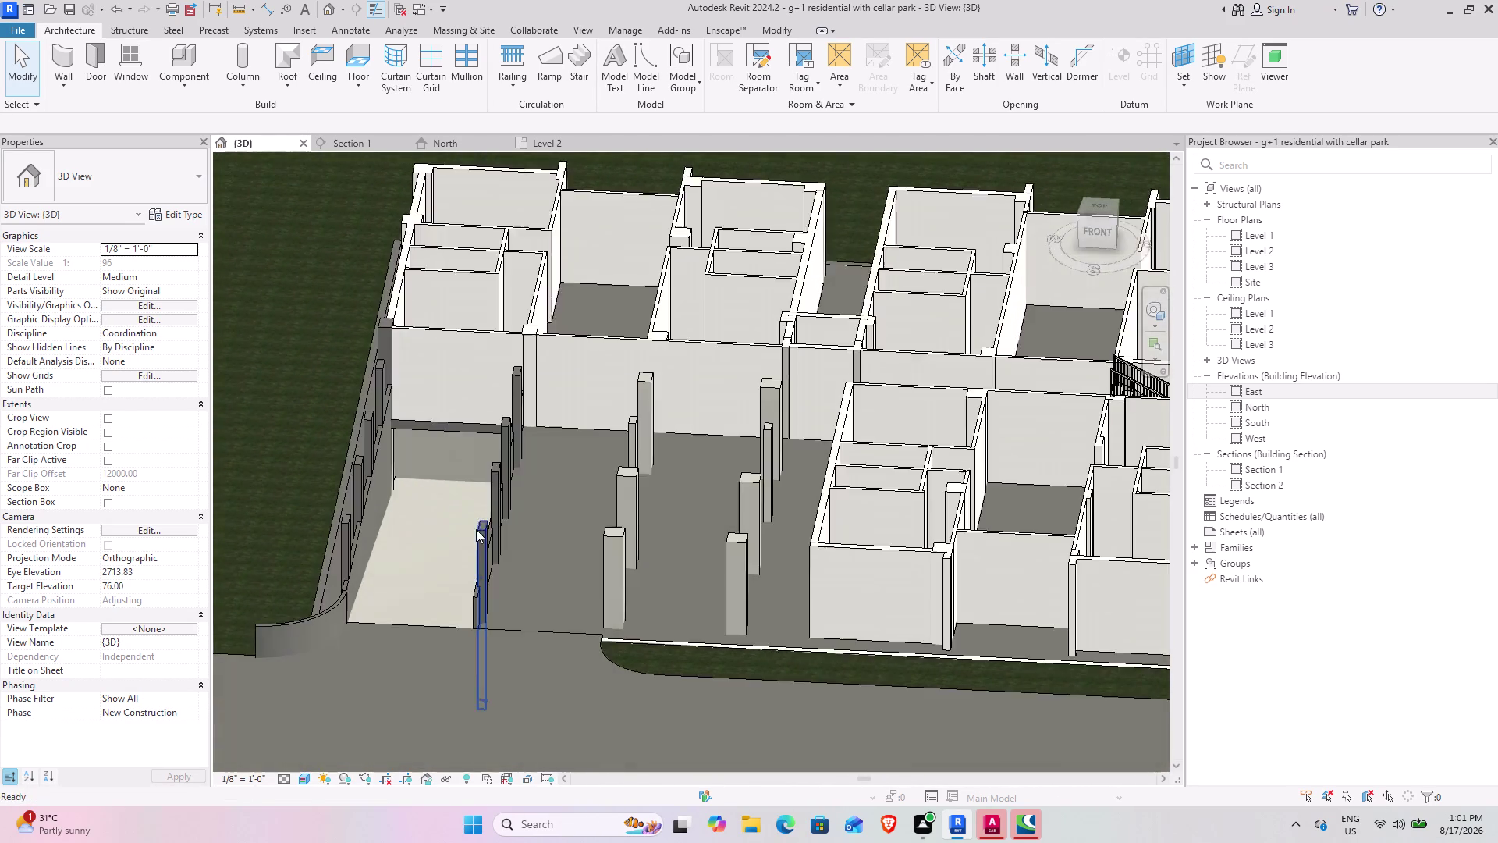
middle_drag(498, 536, 730, 619)
middle_drag(635, 588, 760, 567)
middle_drag(907, 579, 703, 576)
middle_drag(661, 666, 630, 503)
scroll(down, 3)
middle_drag(655, 520, 460, 485)
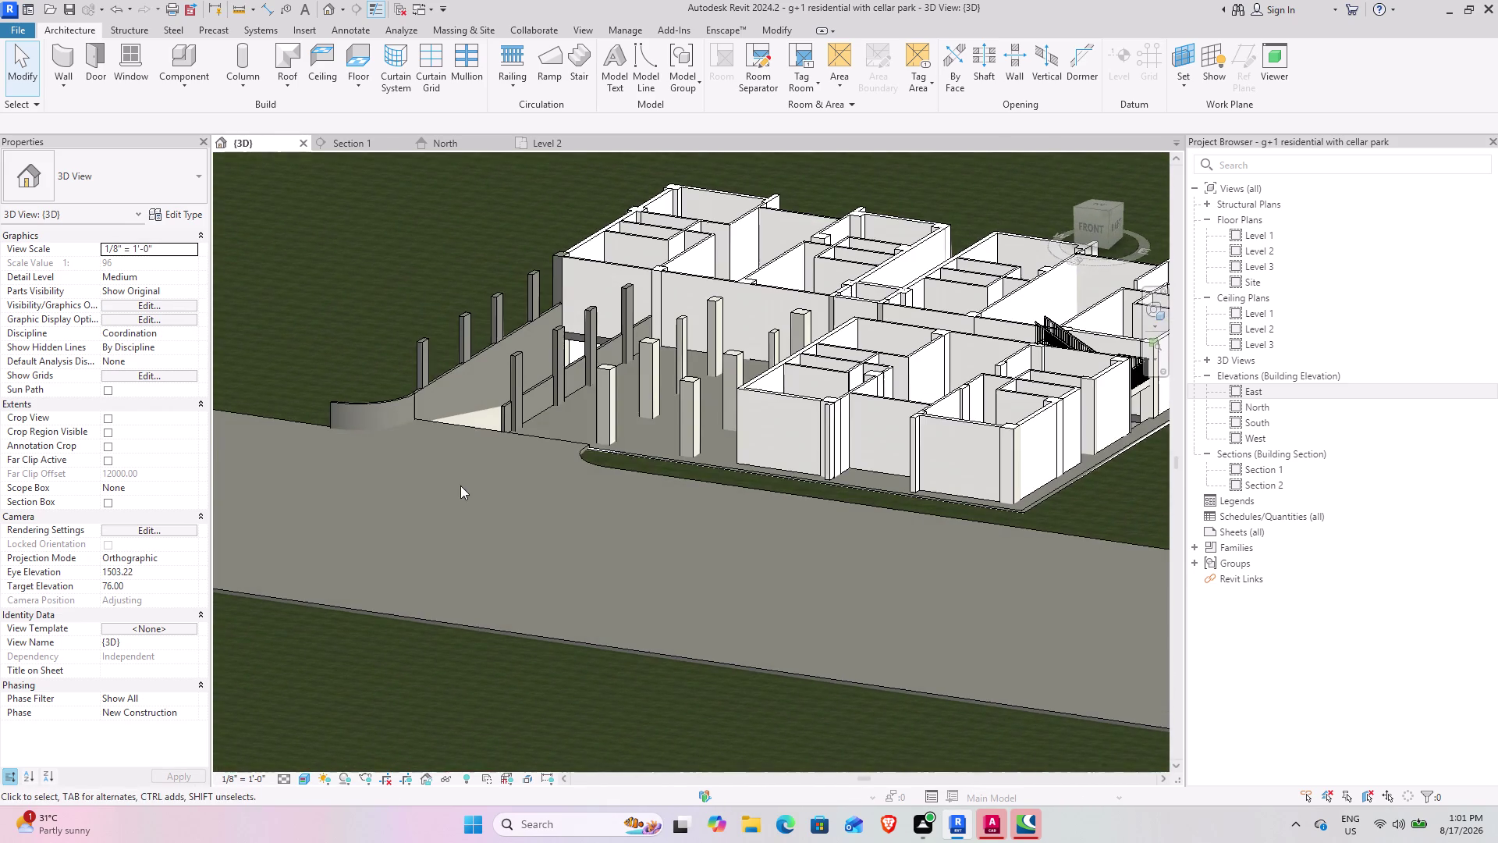
Orbit and zoom in to face the stair landing and its railings.
middle_drag(845, 404, 685, 410)
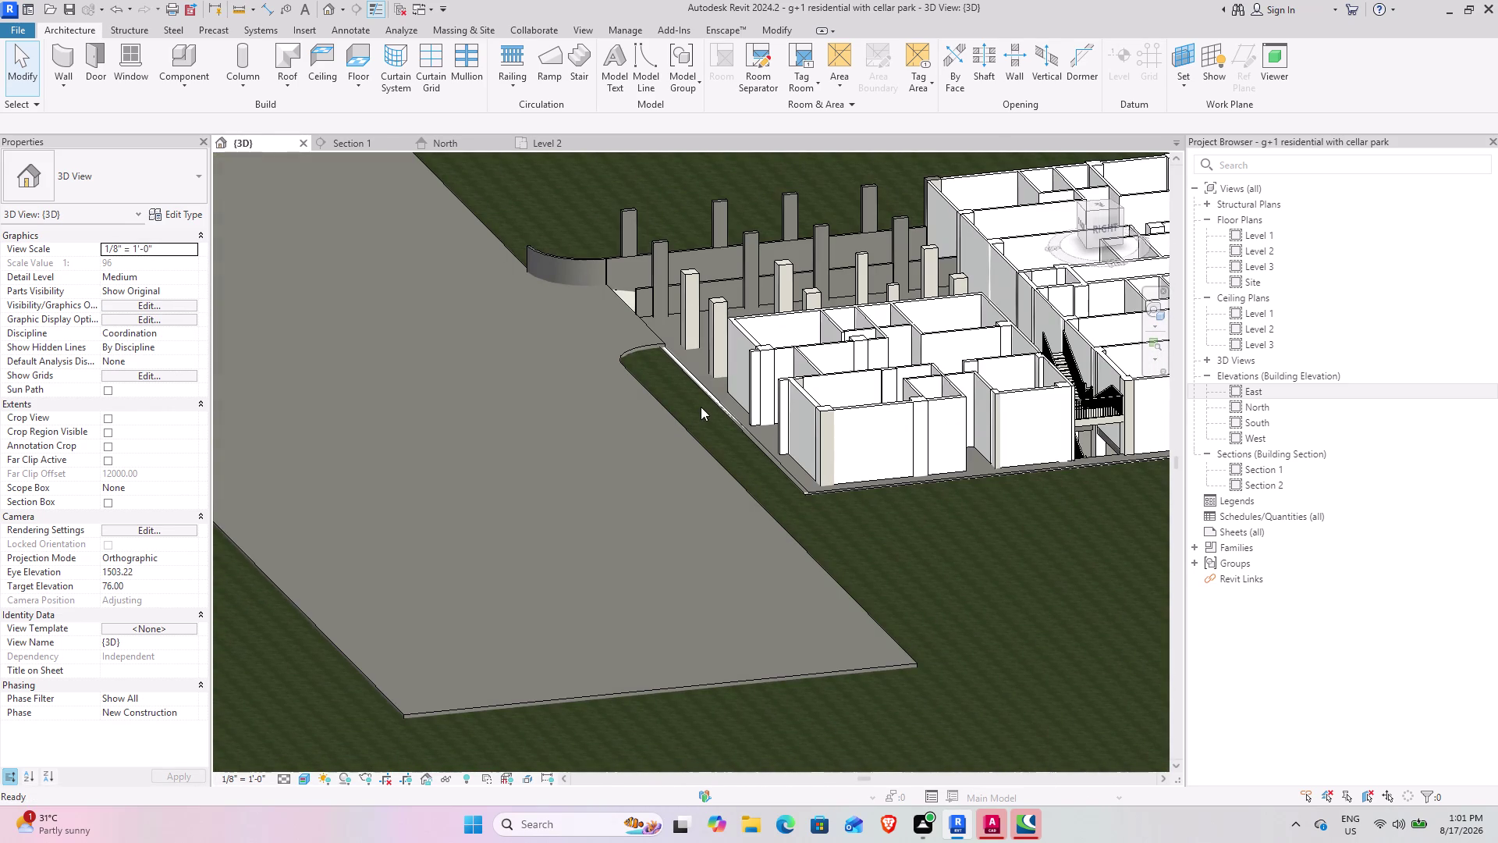
scroll(down, 3)
middle_drag(634, 473, 727, 566)
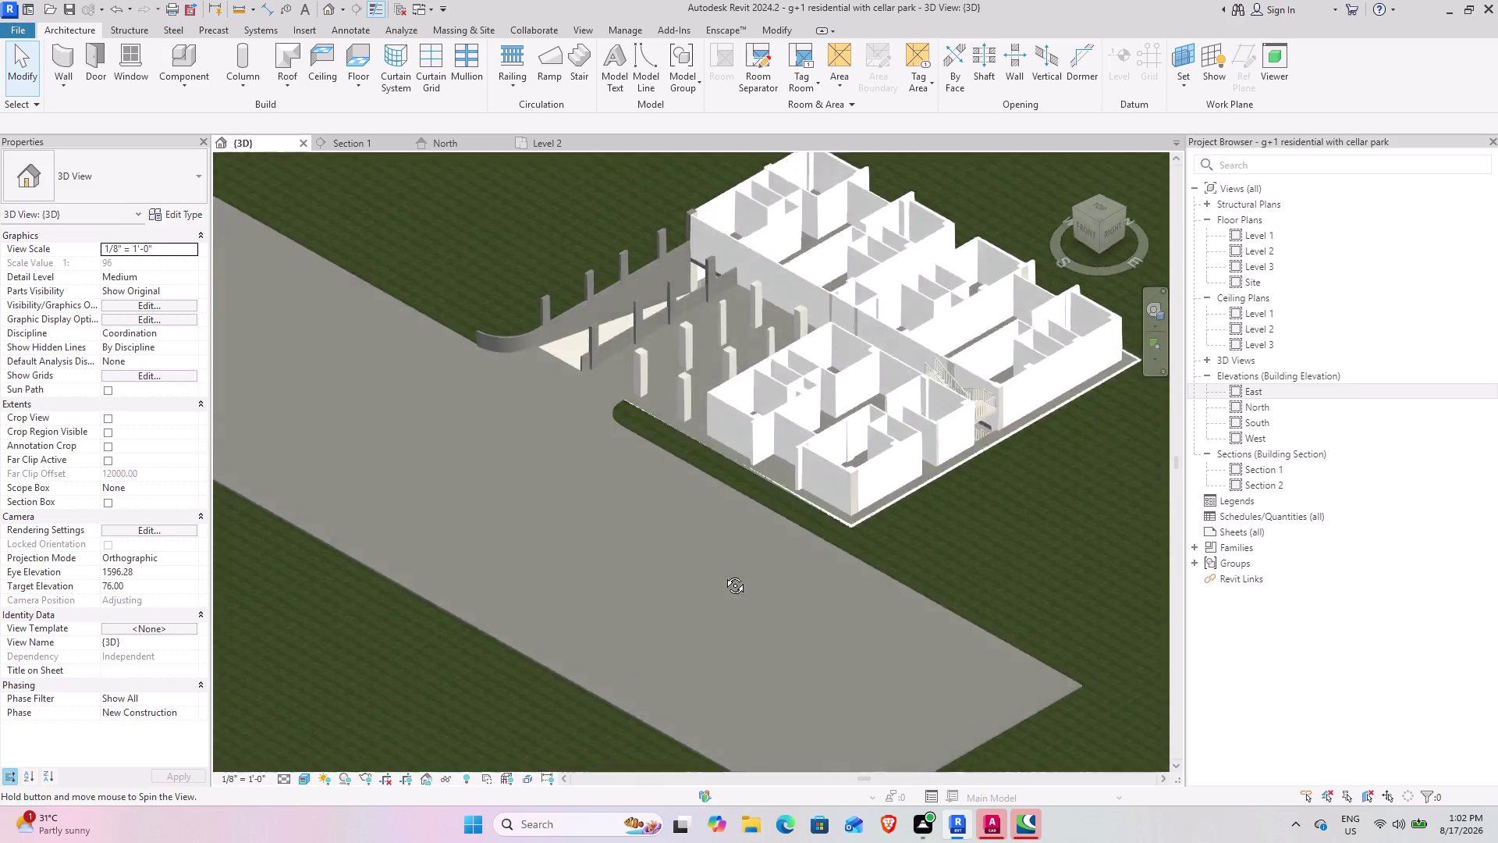
middle_drag(728, 567, 587, 548)
scroll(up, 3)
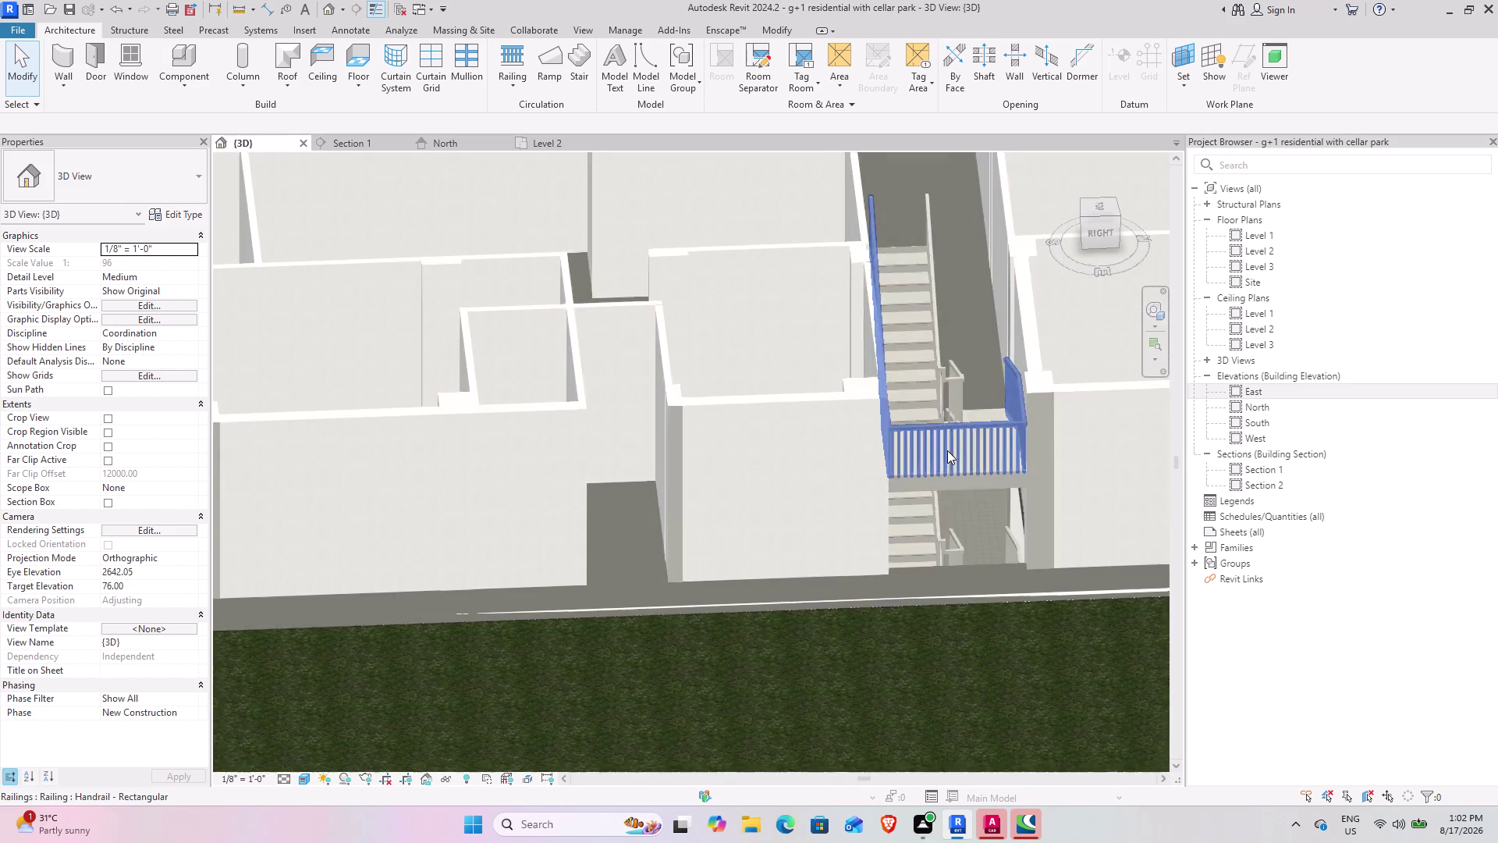
middle_drag(919, 511, 899, 449)
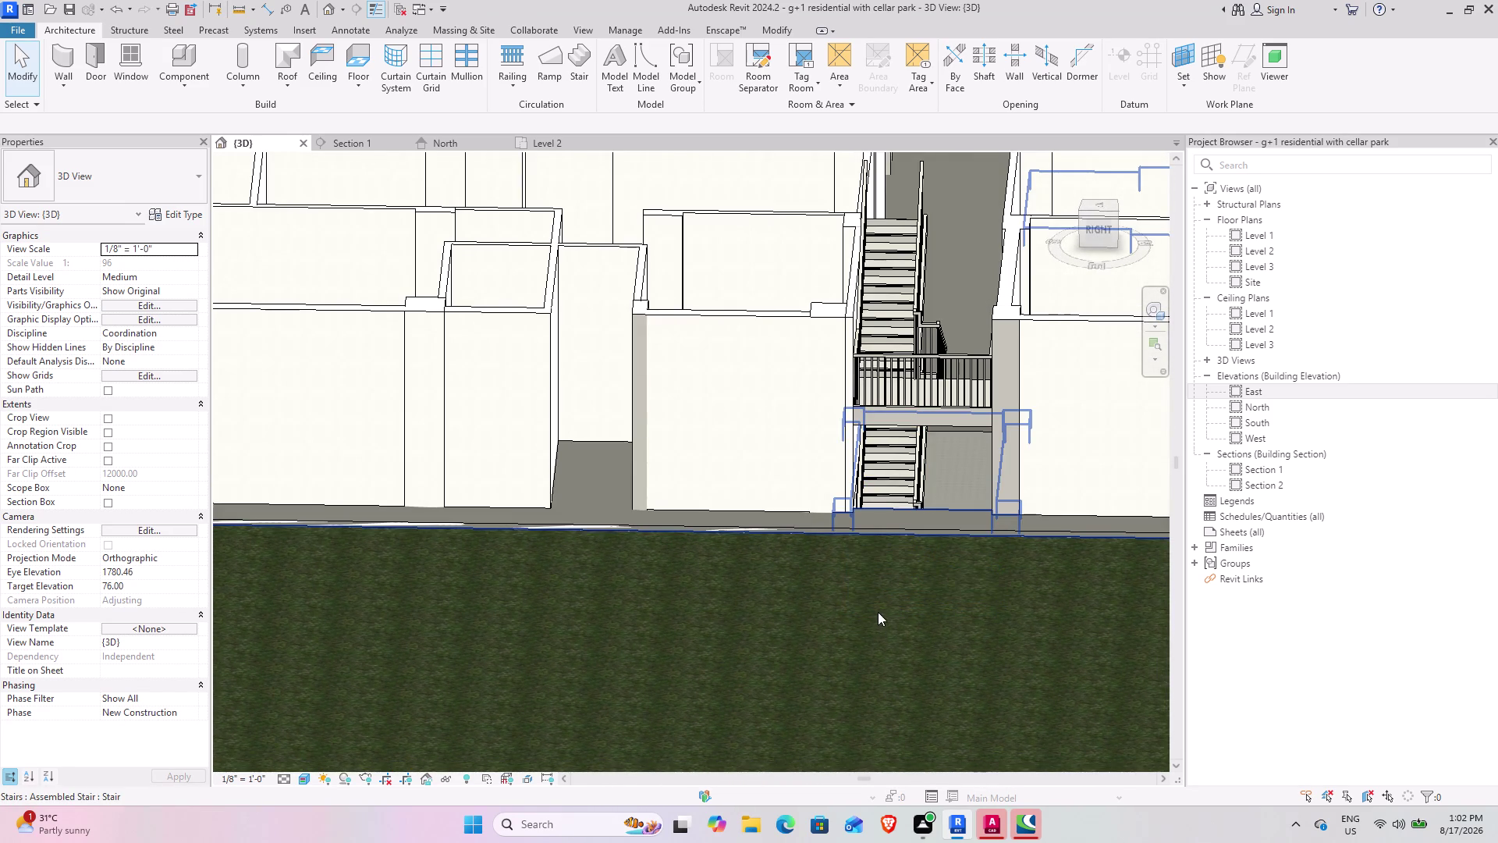
middle_drag(868, 606, 861, 620)
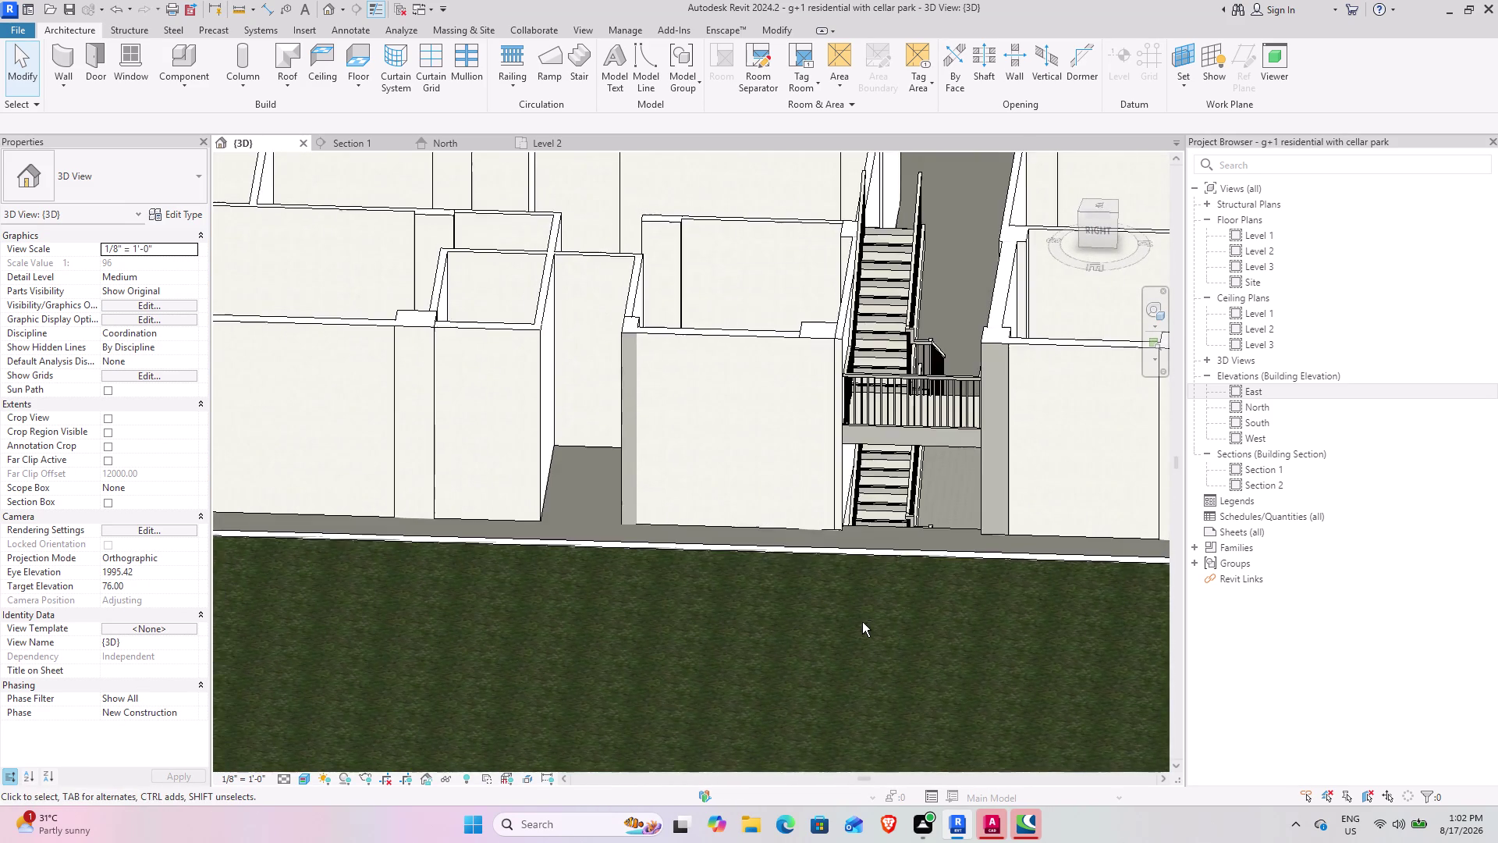
scroll(down, 3)
Orbit and zoom out to an angled overview of the whole site.
middle_drag(726, 616, 970, 607)
middle_drag(843, 633, 851, 636)
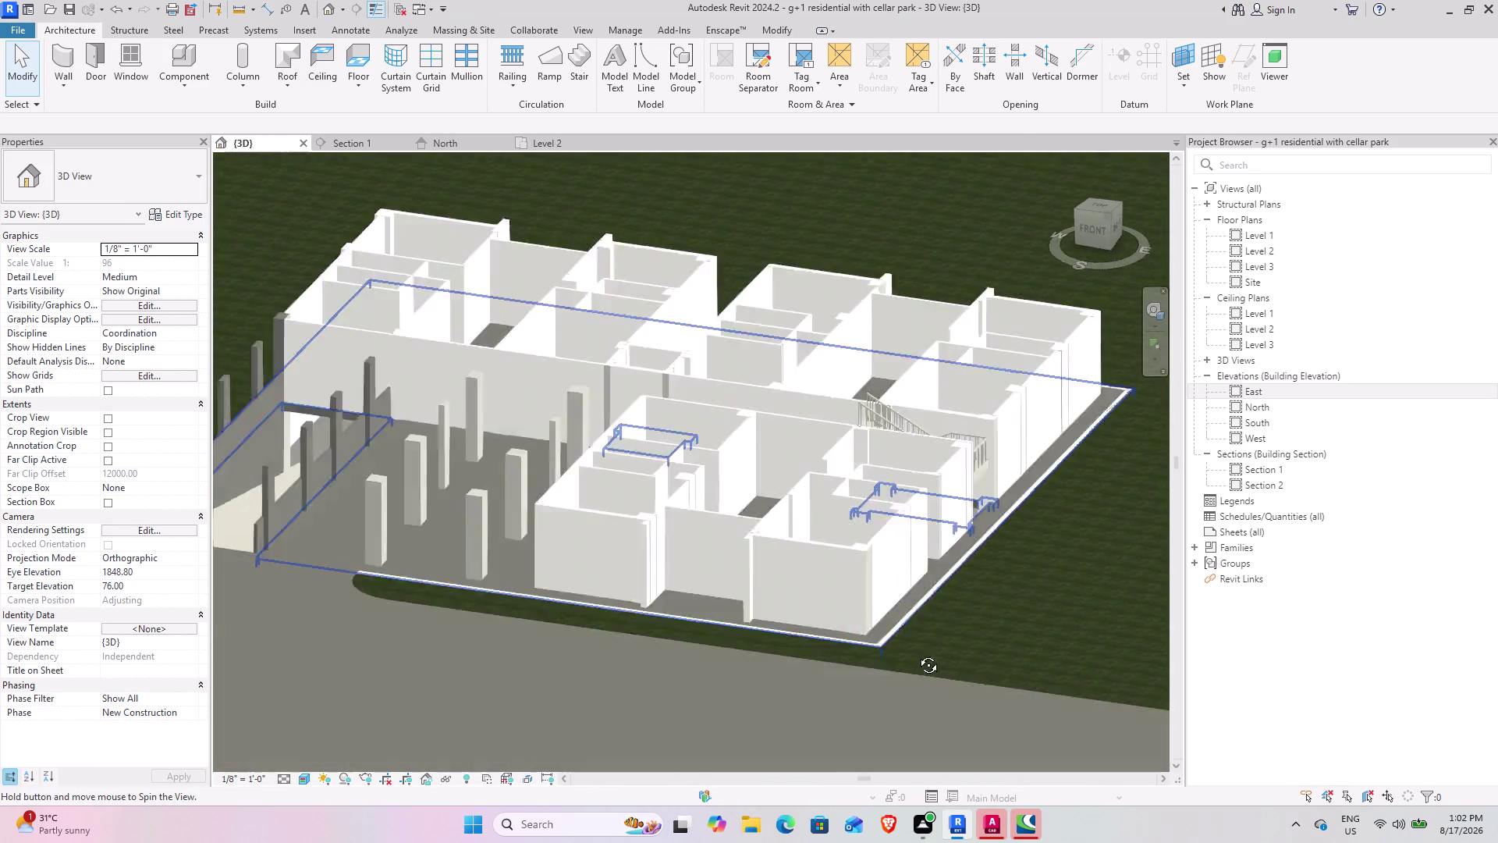
middle_drag(851, 636, 984, 666)
click(826, 730)
scroll(down, 3)
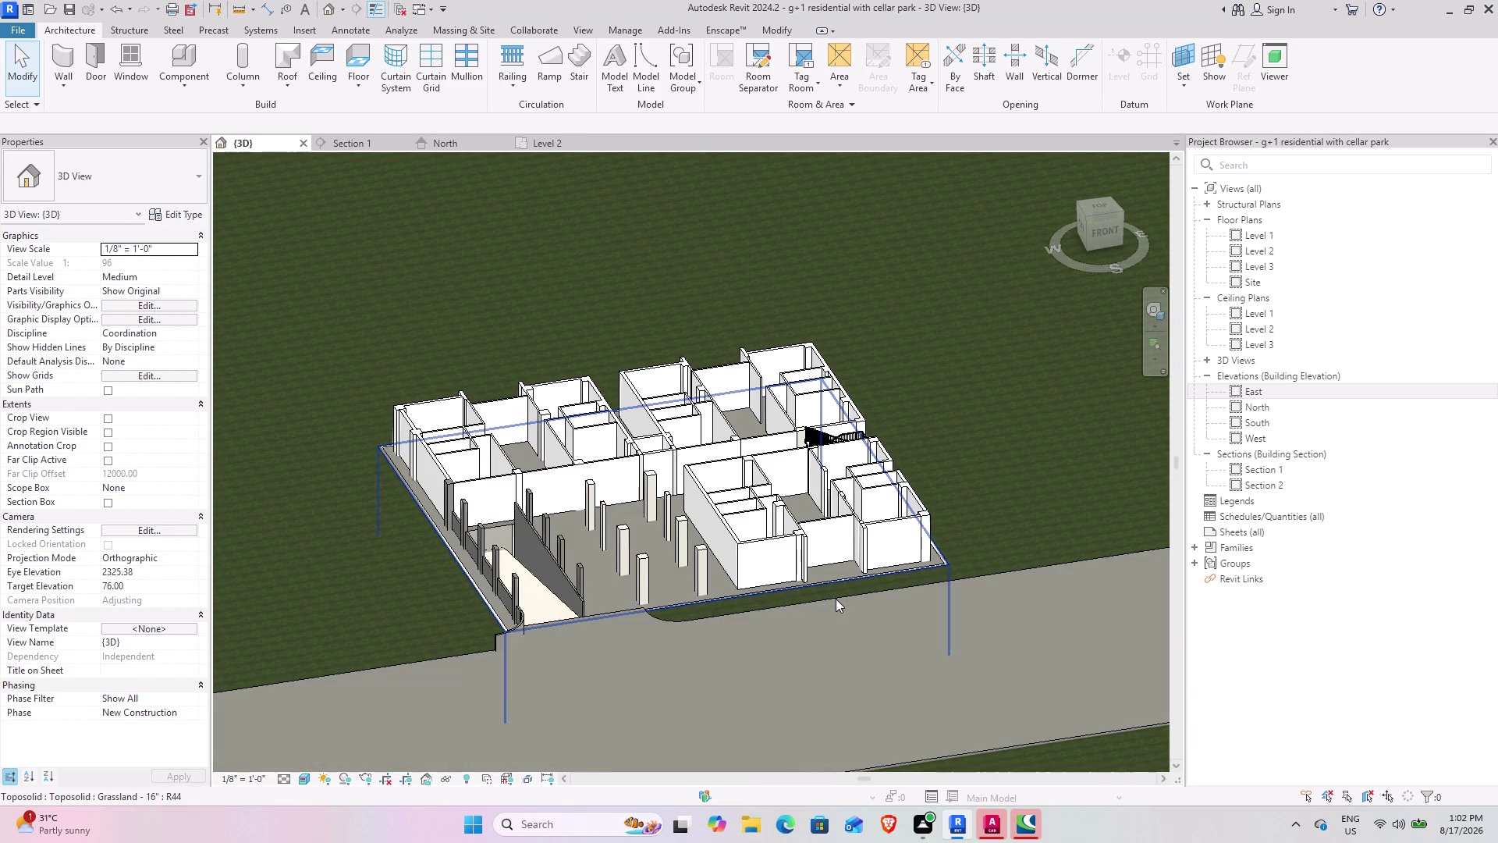
Set the Visual Style to Shaded.
click(304, 774)
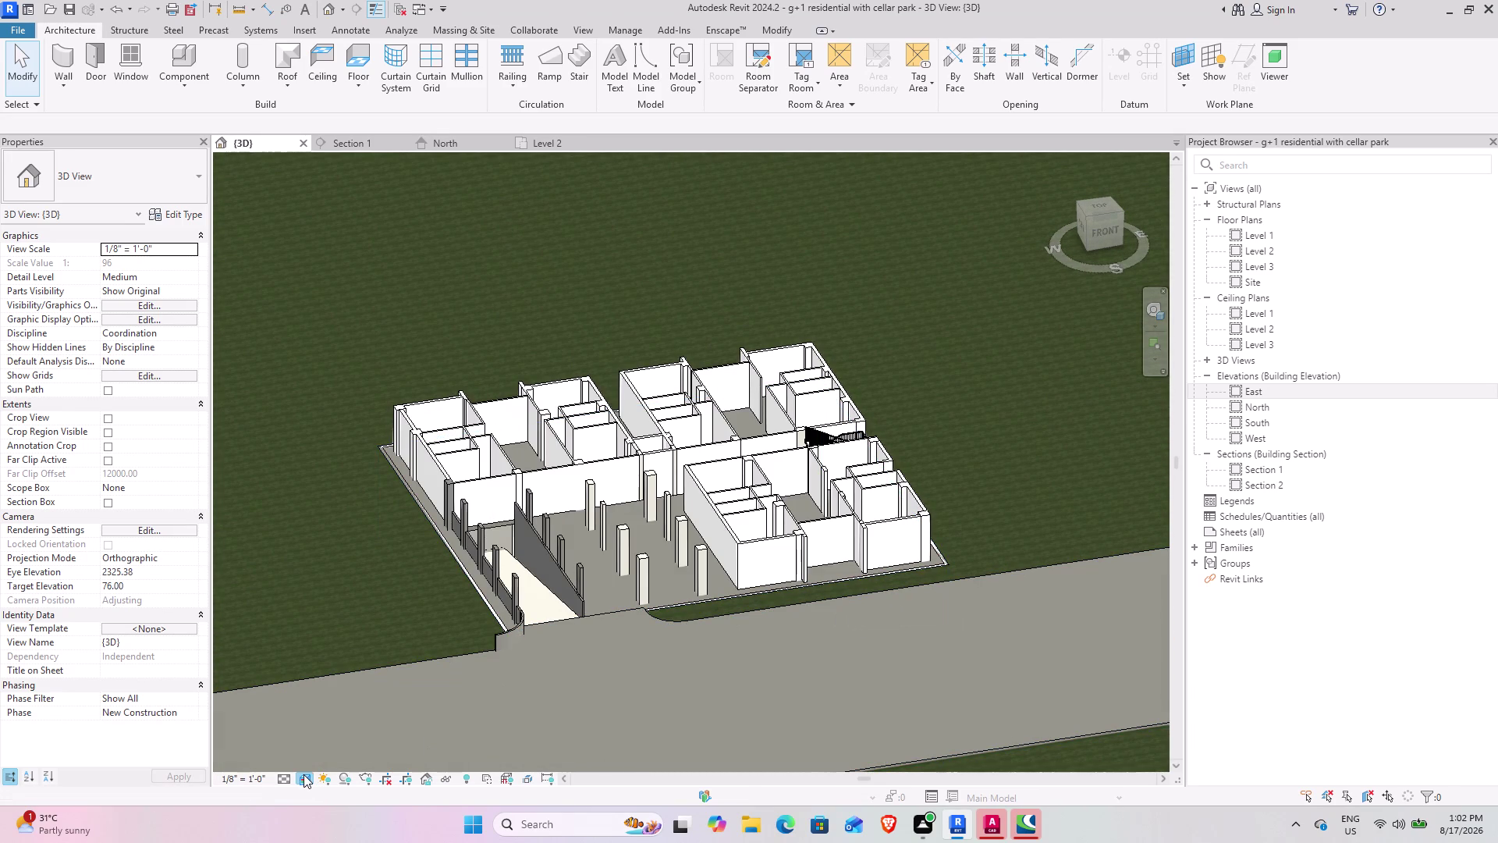
click(331, 714)
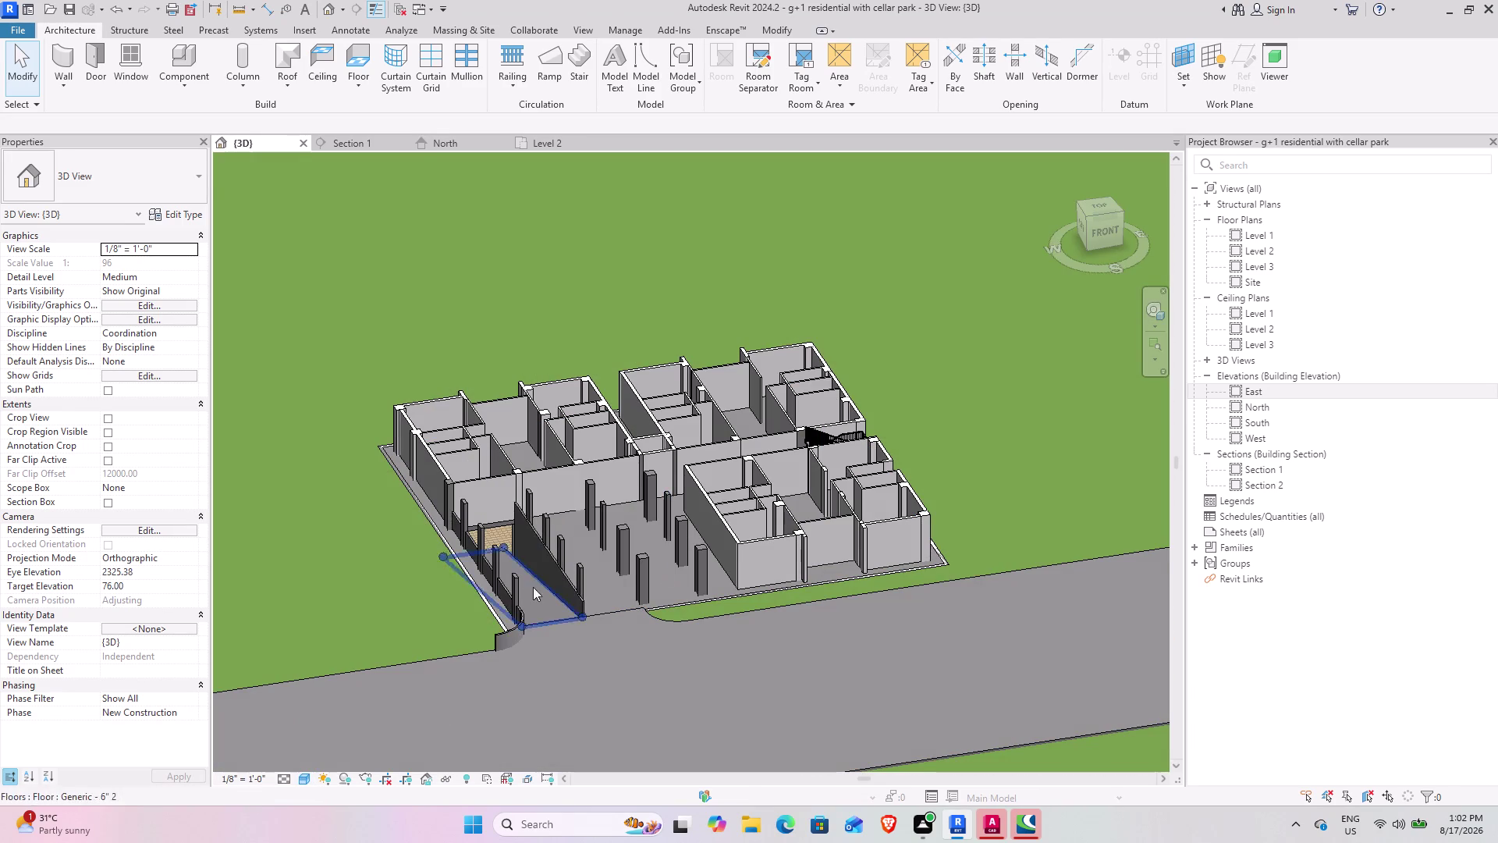
scroll(down, 3)
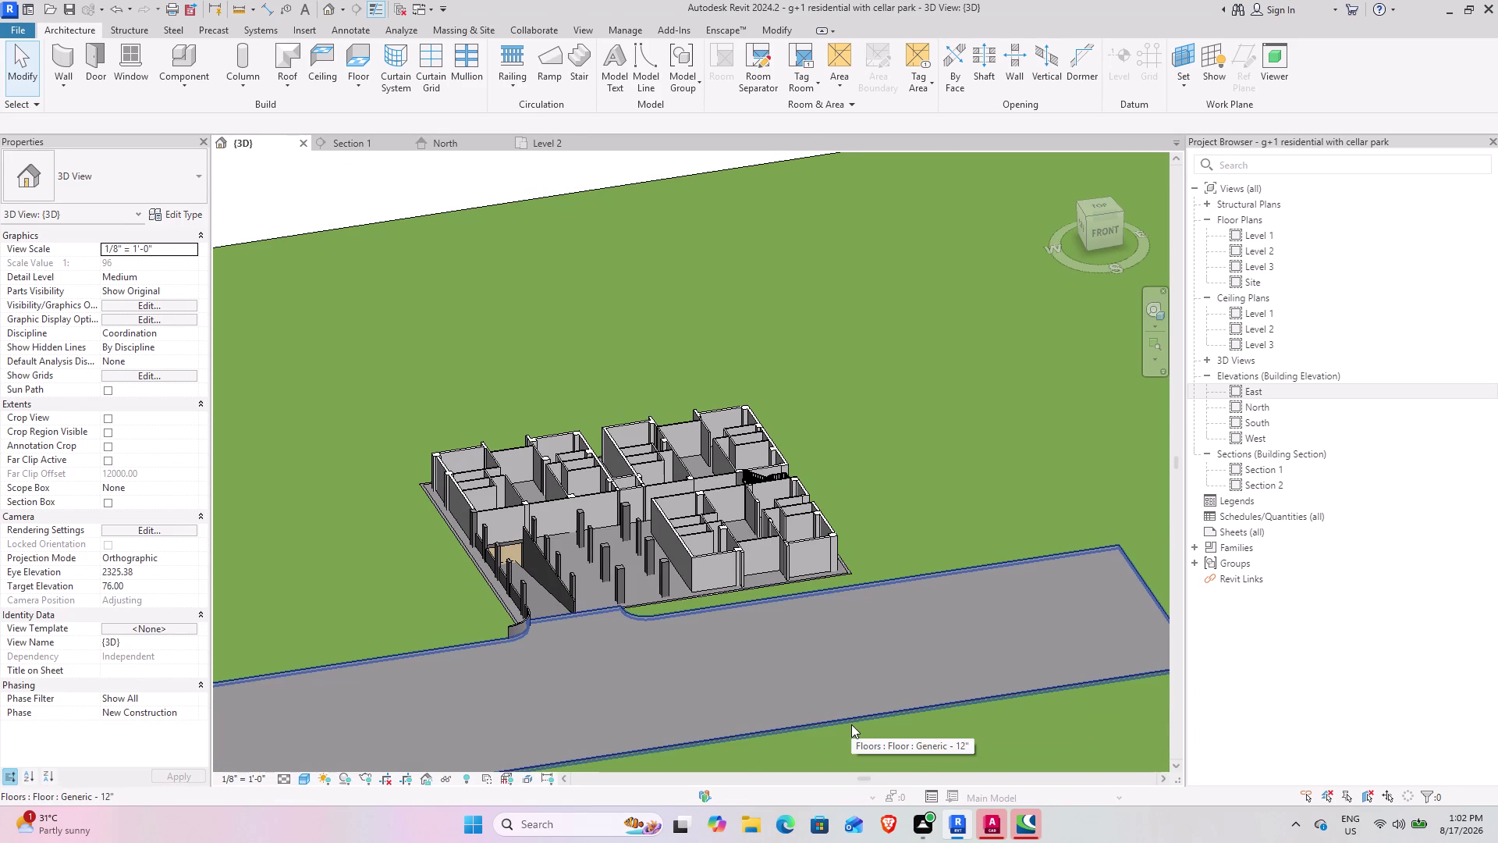